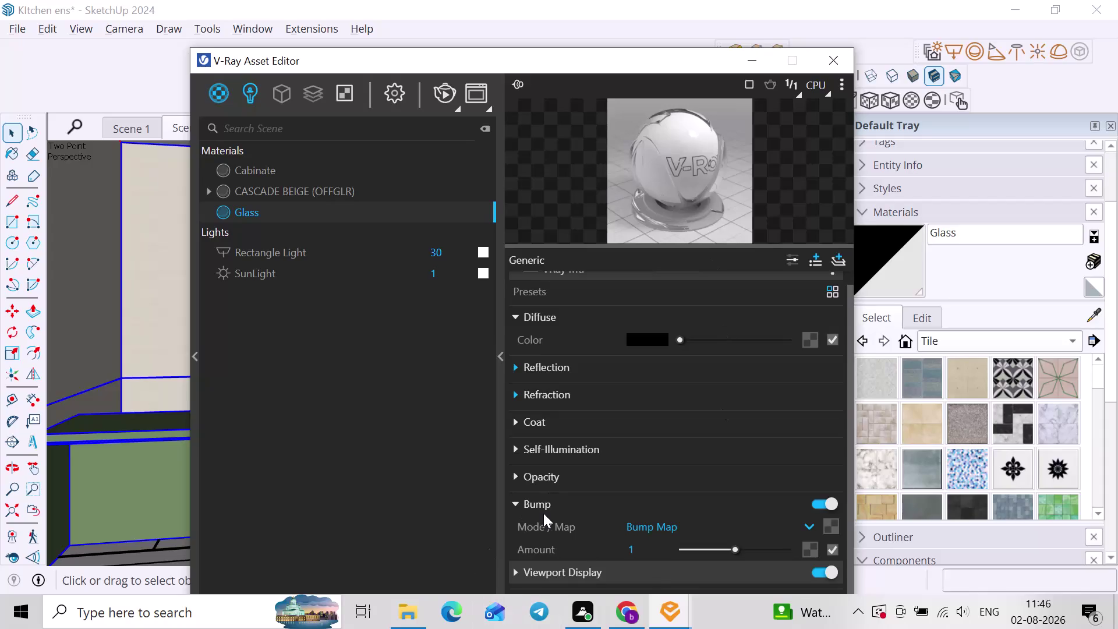
Set the Glass refraction fog colour to dark mauve grey (110,95,95) and close the editor.
scroll(down, 3)
click(545, 400)
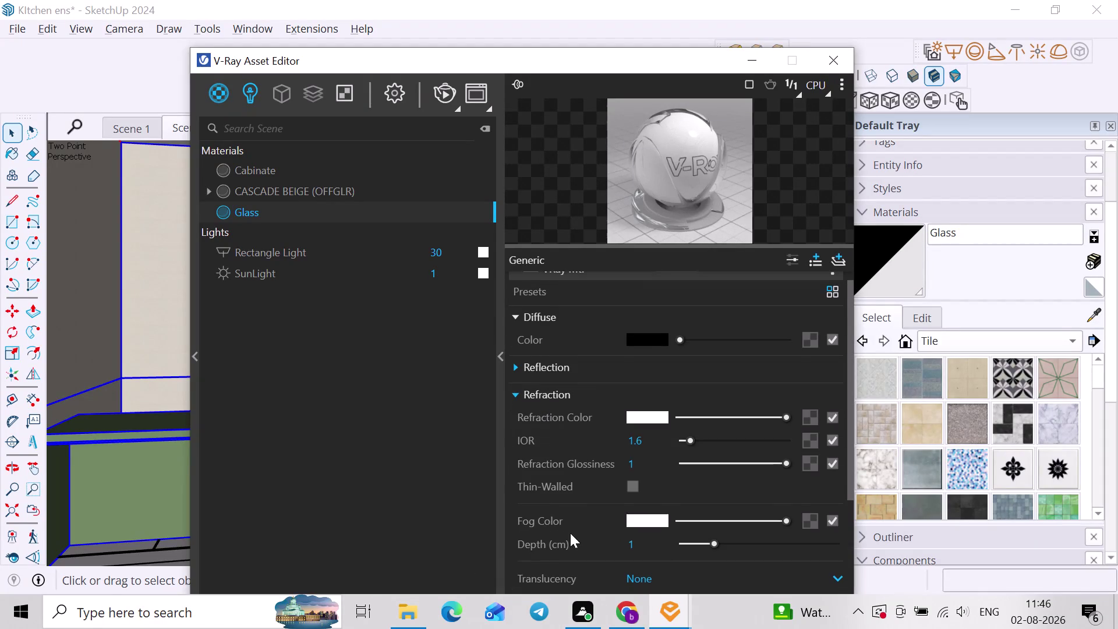
scroll(down, 3)
click(650, 434)
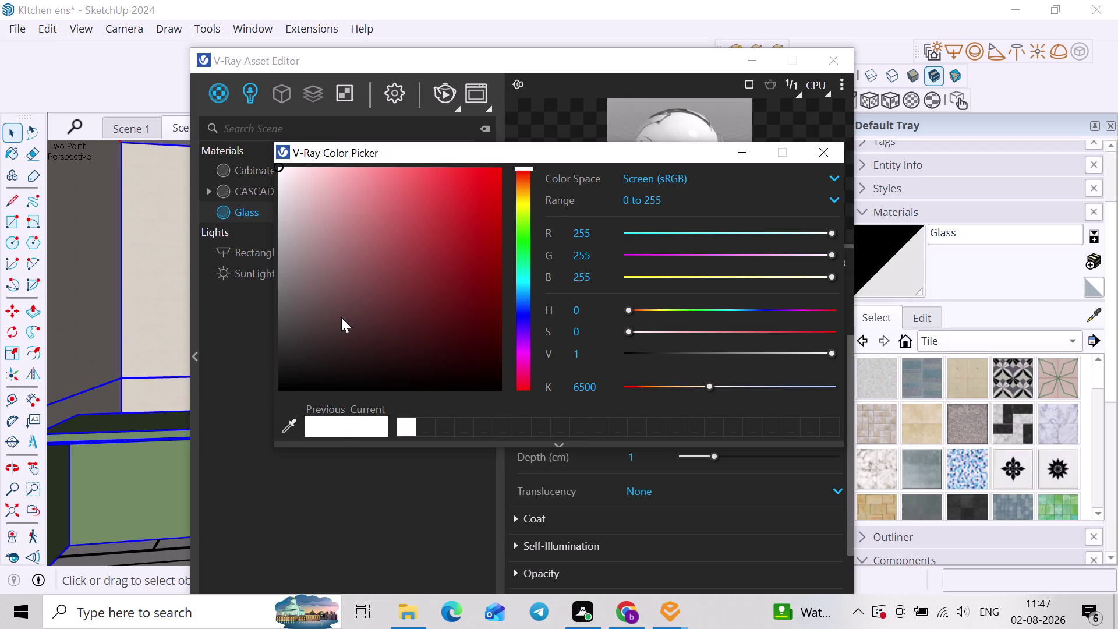
click(313, 260)
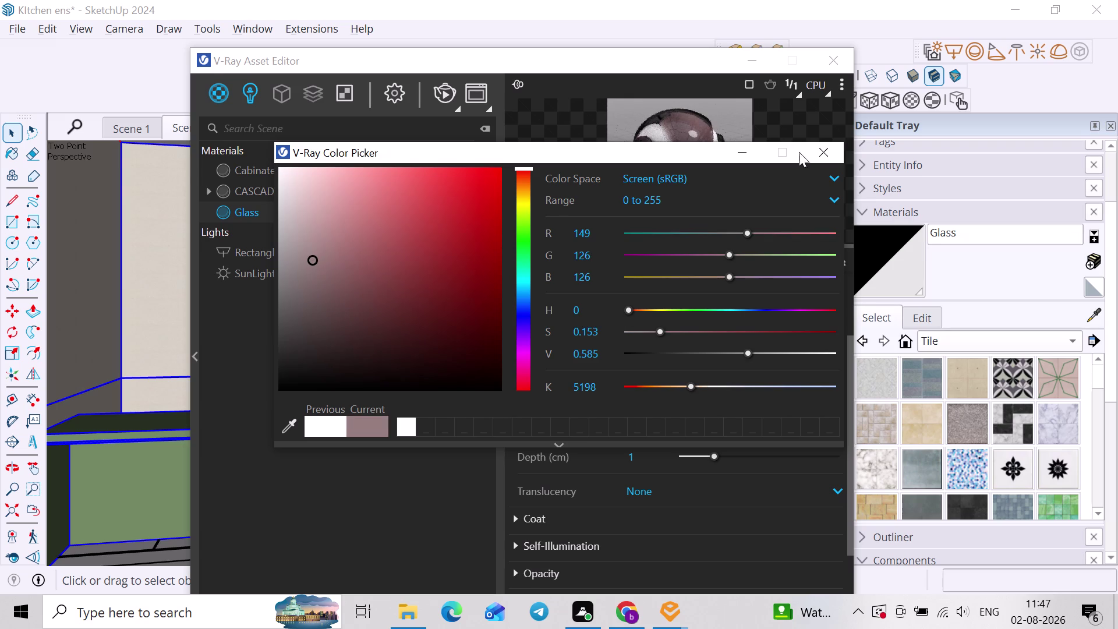
drag(311, 260, 309, 294)
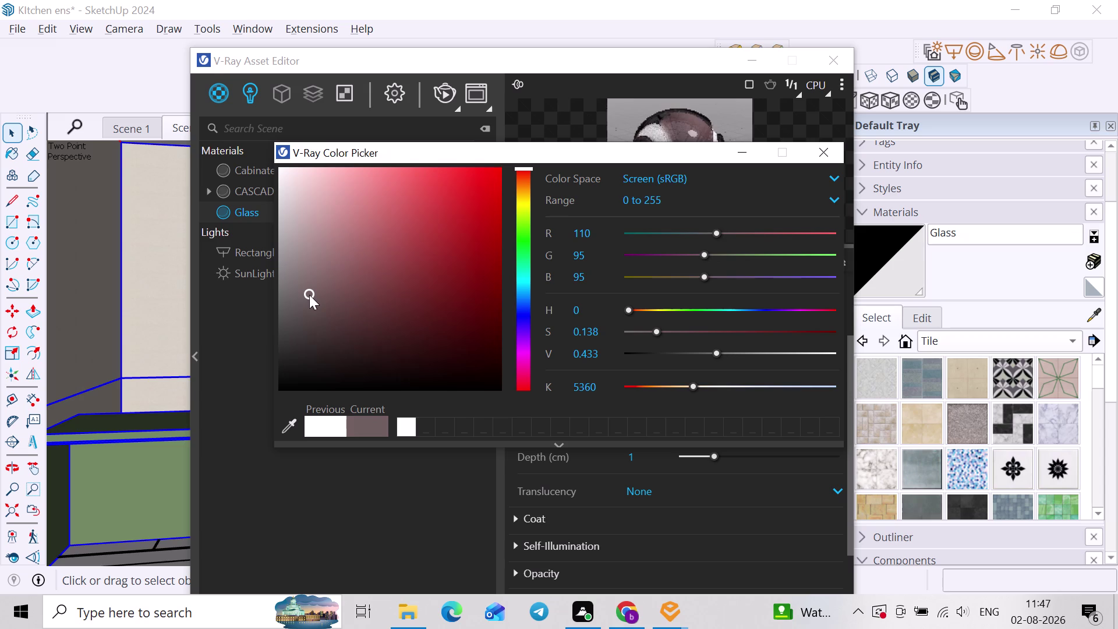
click(836, 158)
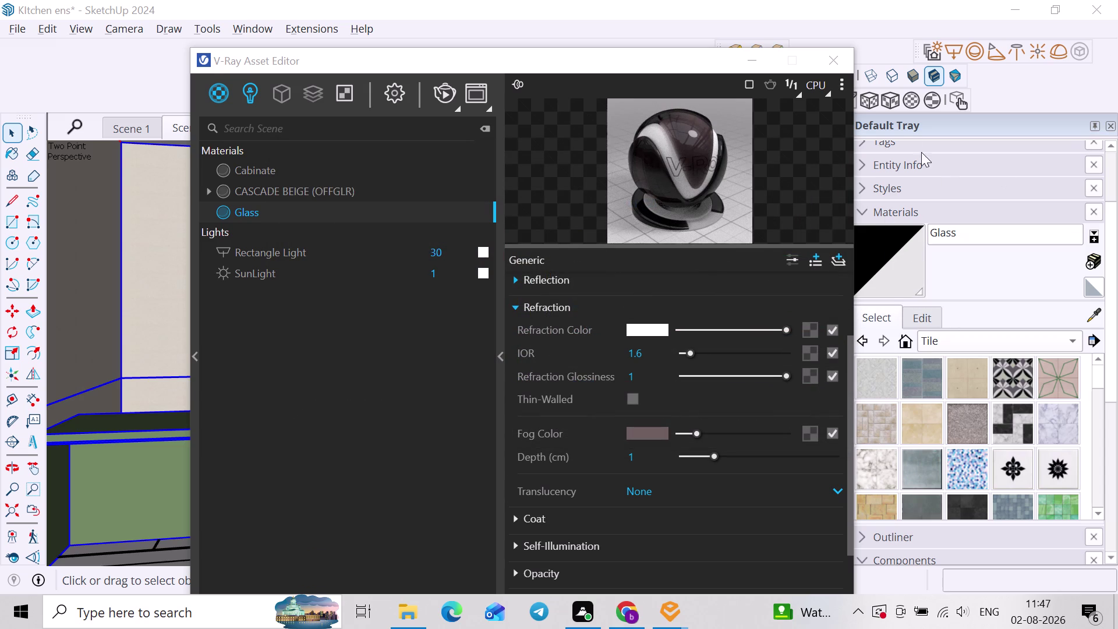
click(834, 49)
Orbit the kitchen model through frontal and angled views.
scroll(down, 3)
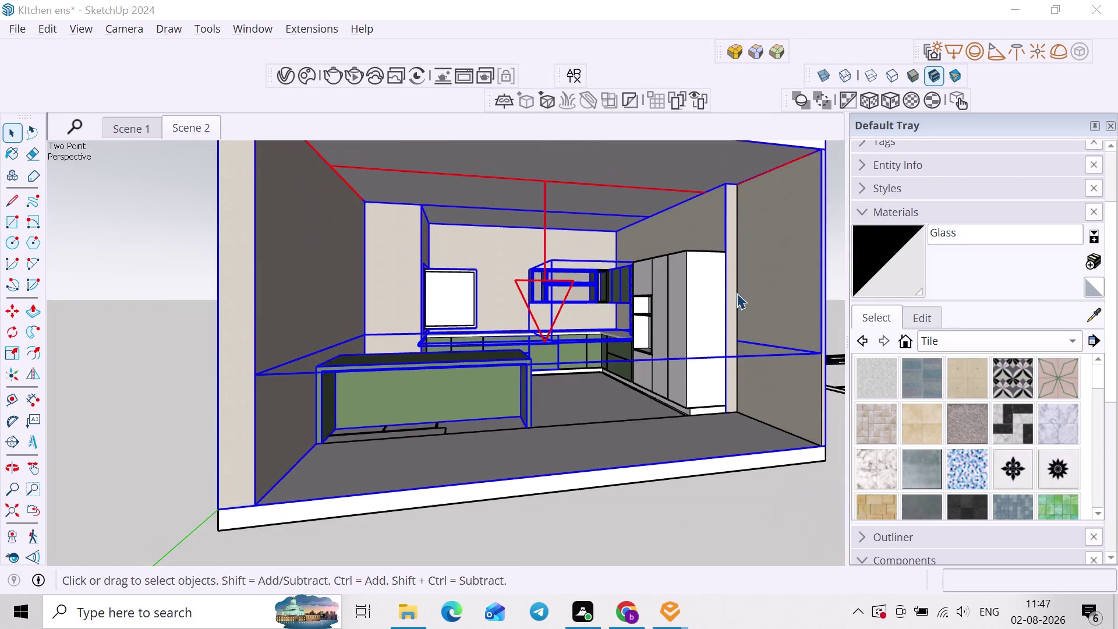
middle_drag(727, 296, 565, 350)
scroll(down, 3)
click(708, 342)
middle_drag(697, 370, 727, 326)
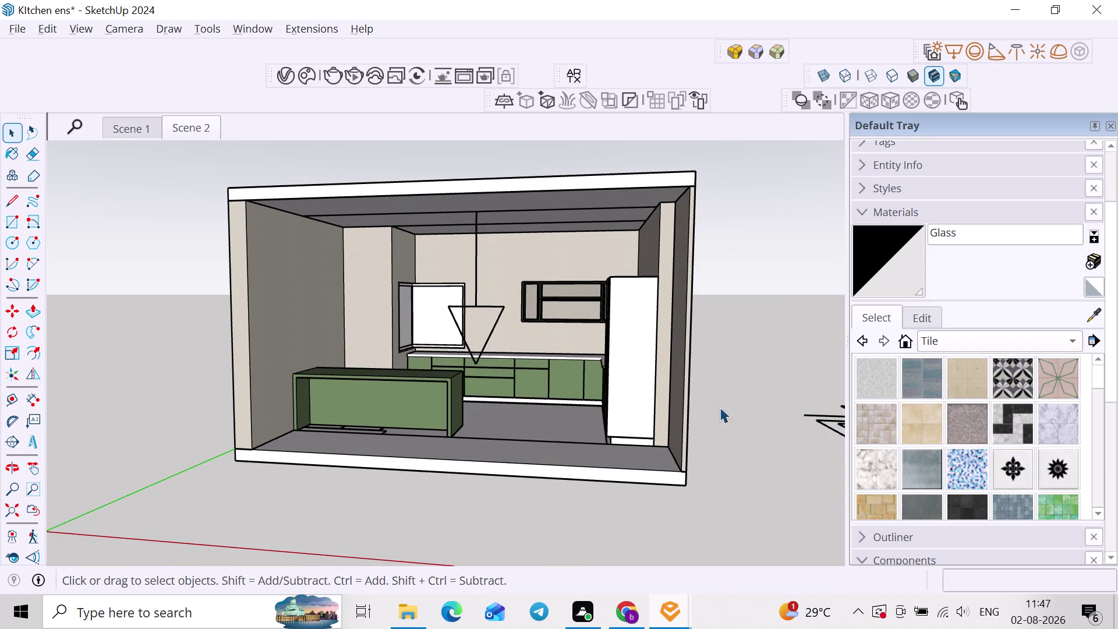
scroll(up, 3)
middle_drag(576, 391, 628, 386)
middle_drag(537, 368, 540, 365)
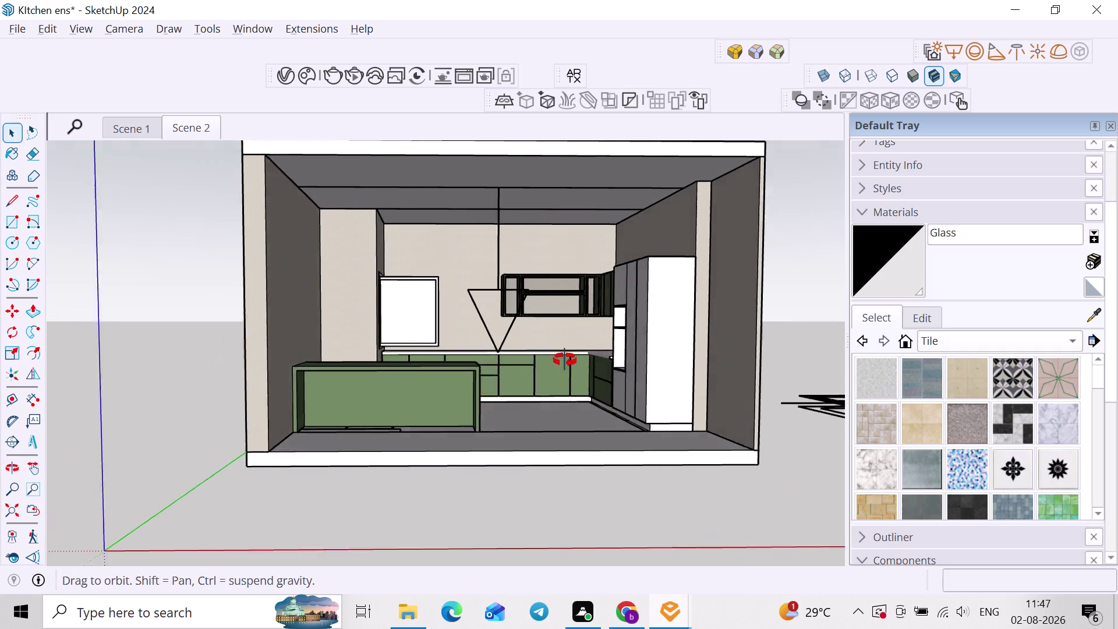
middle_drag(540, 365, 603, 354)
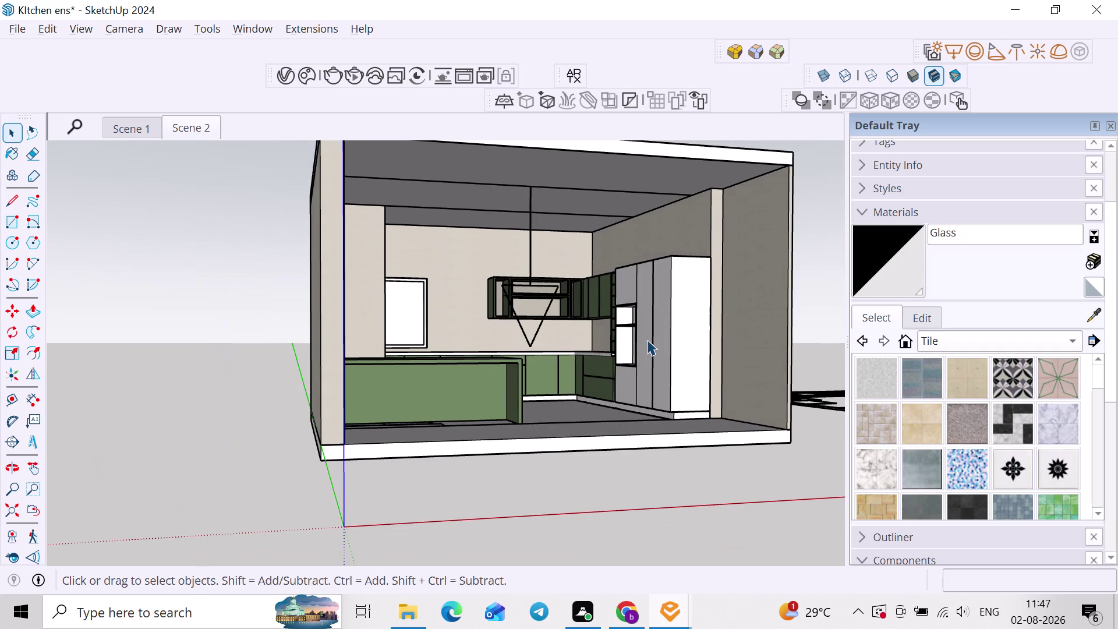
middle_drag(647, 340, 595, 377)
Move closer to the cabinets and reopen the V-Ray Asset Editor's Create Material list.
click(223, 135)
click(189, 125)
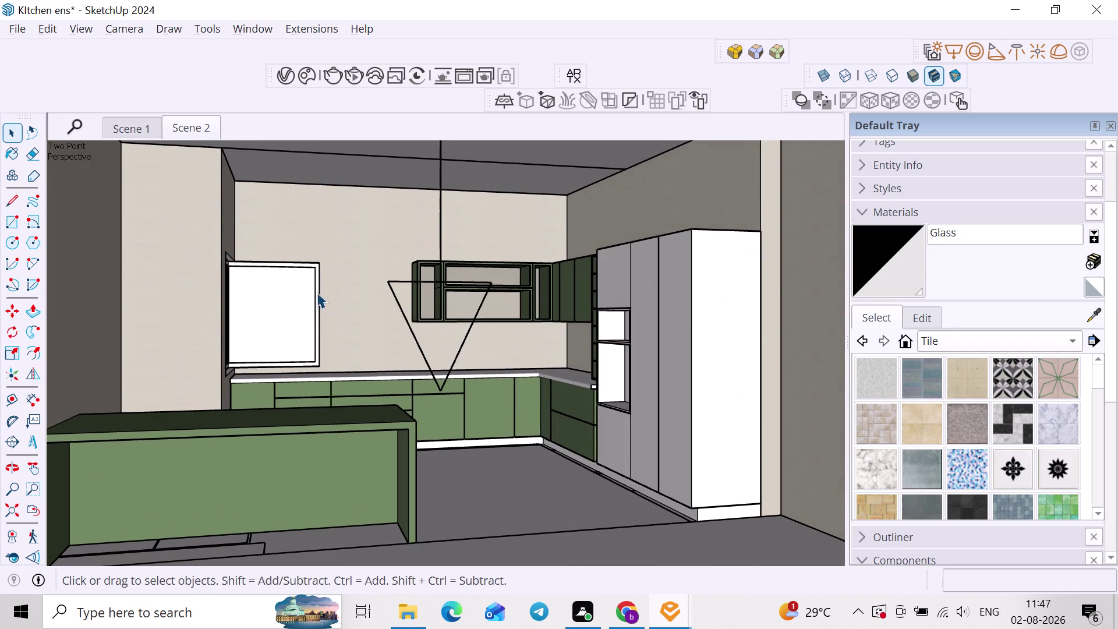
middle_drag(334, 285, 250, 306)
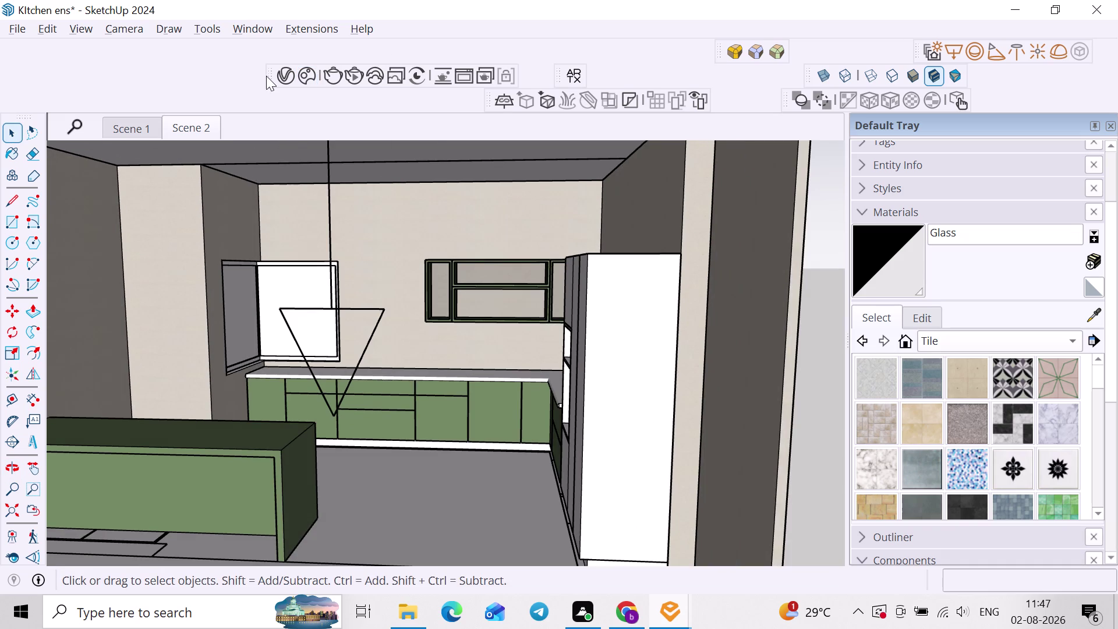
click(266, 76)
click(278, 74)
right_click(216, 88)
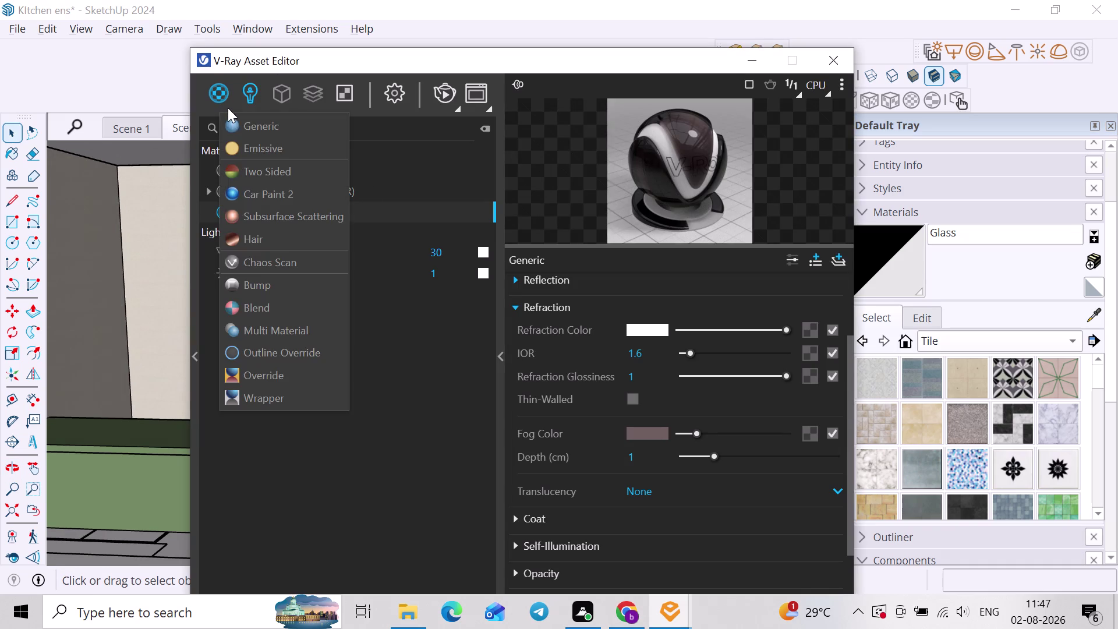
Create a new Generic V-Ray material named 'metal'.
click(228, 127)
triple_click(283, 218)
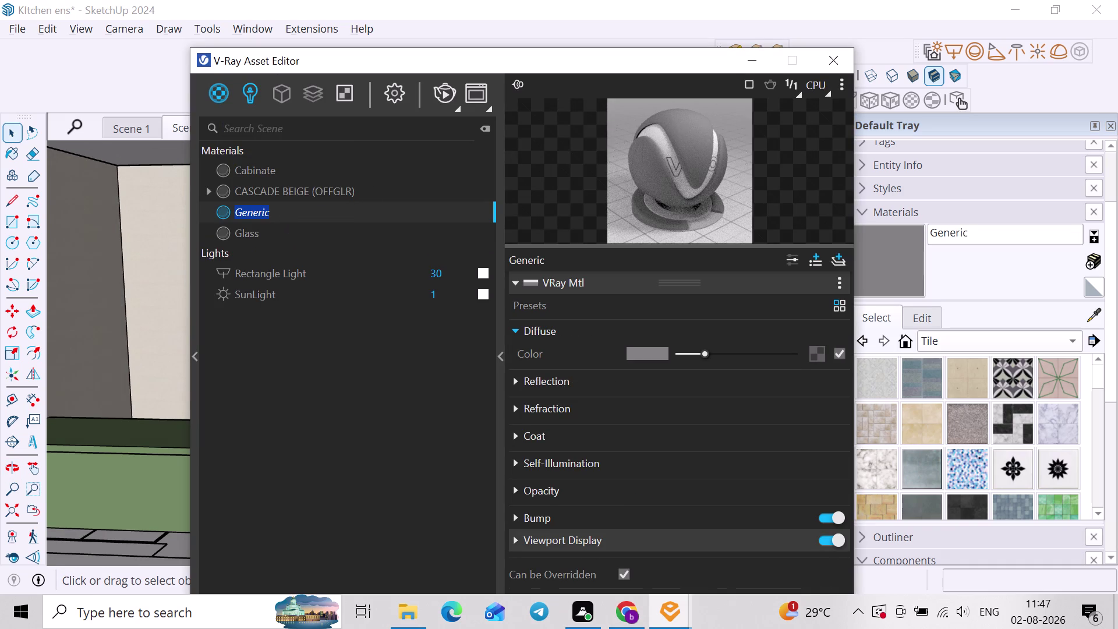
key(m)
text(eta)
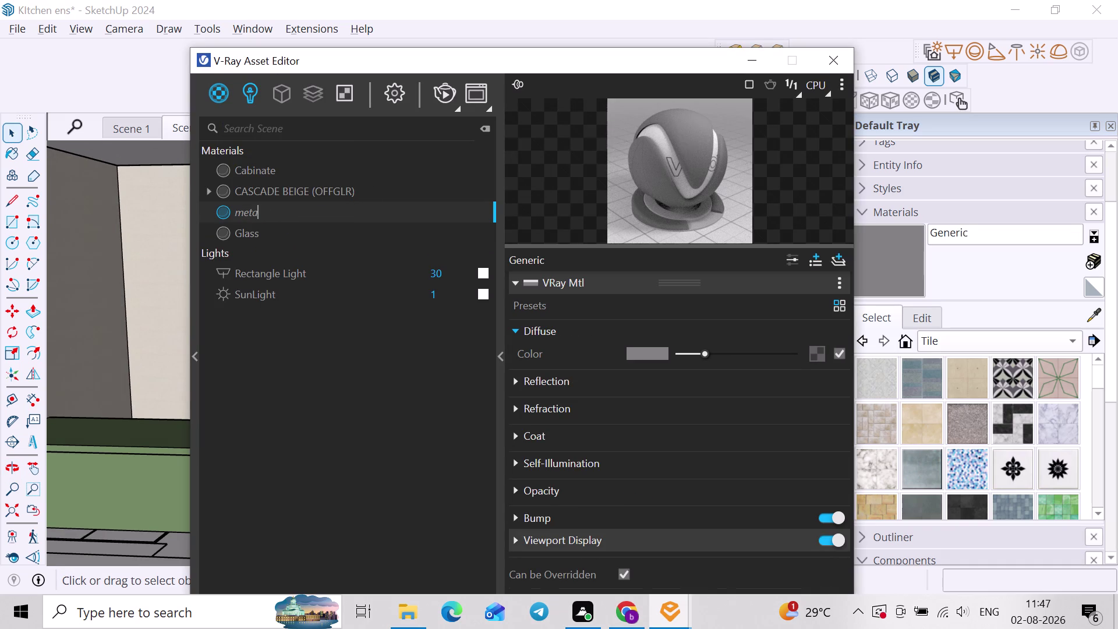
text(l)
key(Return)
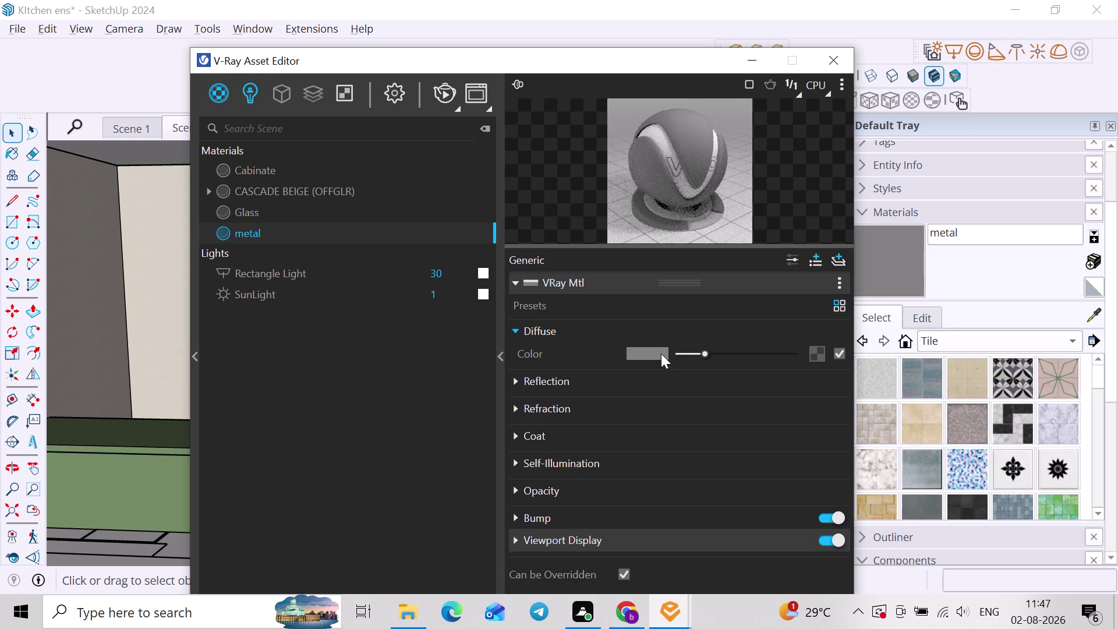
Give metal a darker diffuse colour, metalness 1 and reflection glossiness 0.8.
click(688, 354)
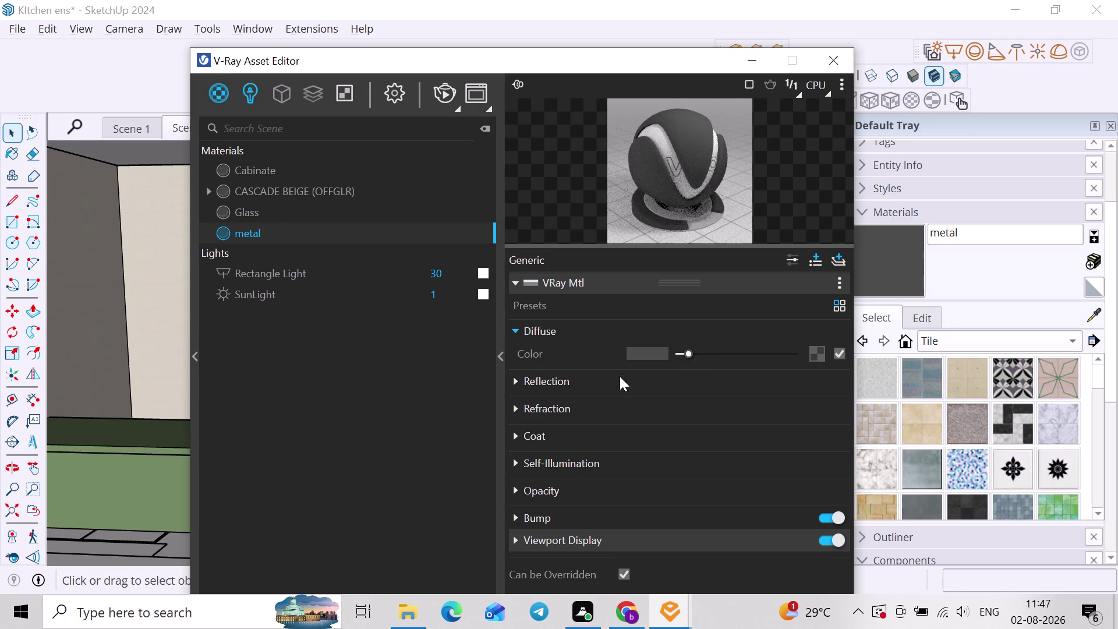
click(620, 377)
drag(738, 405, 799, 404)
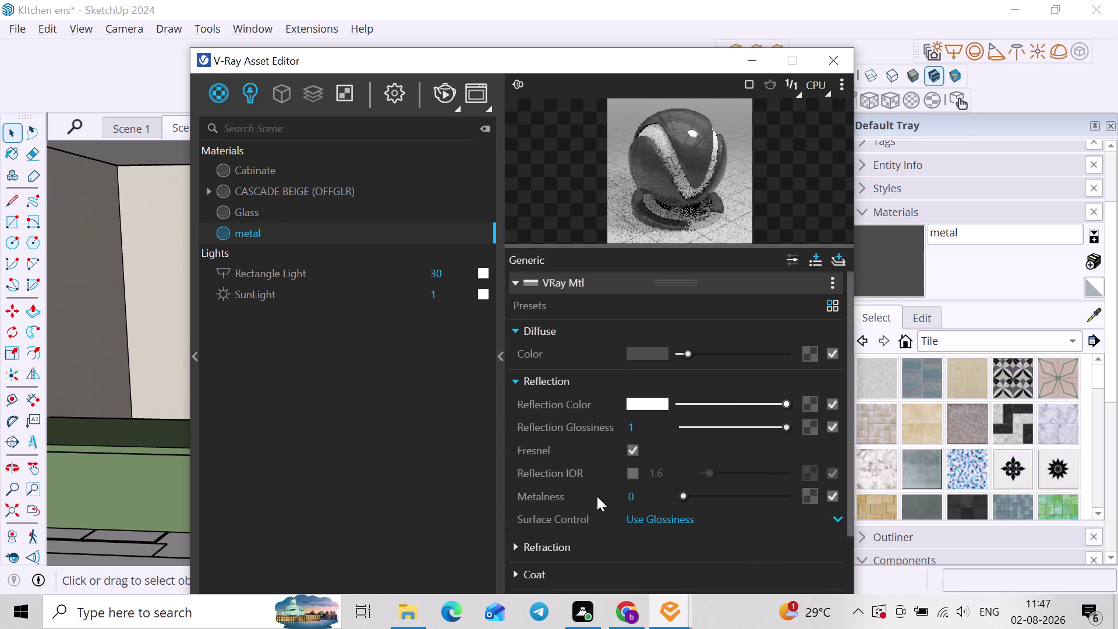
drag(629, 497, 622, 500)
drag(636, 491, 617, 502)
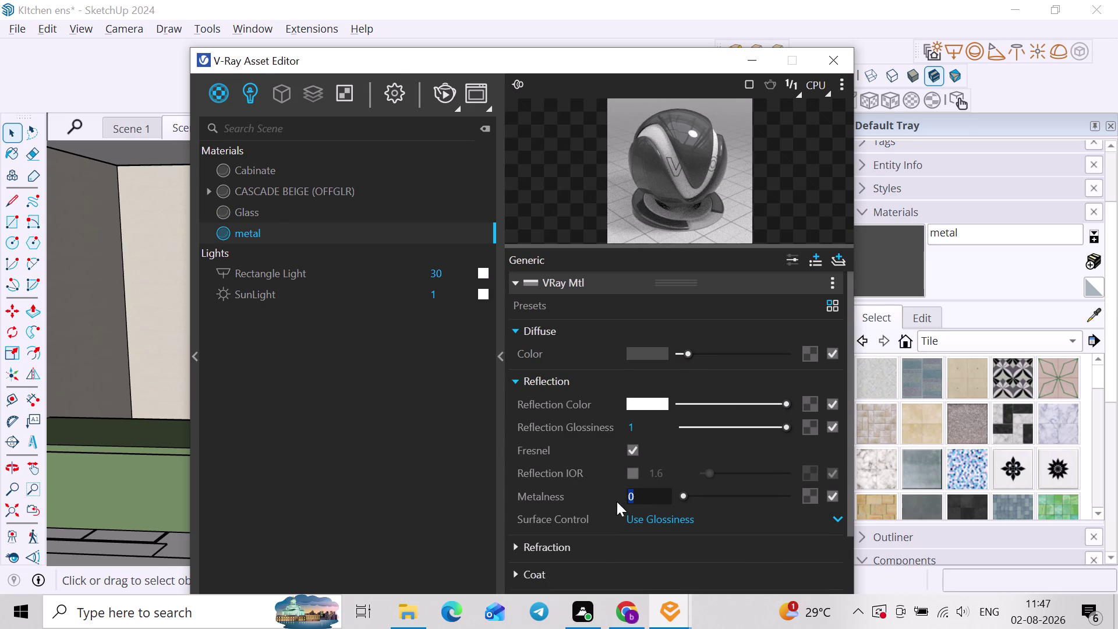
key(1)
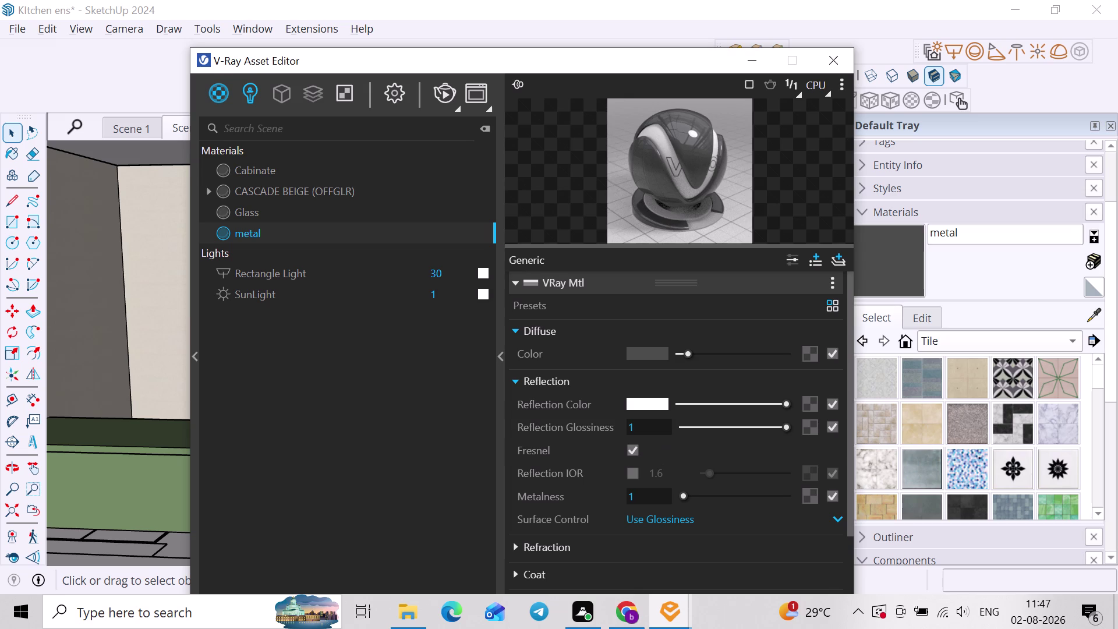
double_click(657, 436)
text(.)
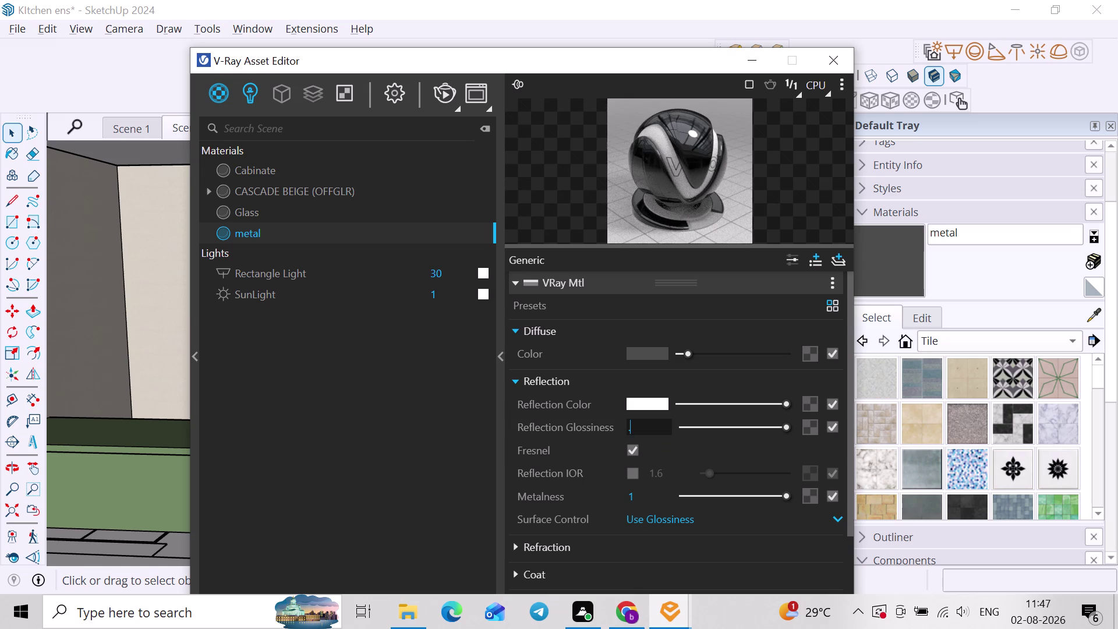
text(8)
key(Return)
Orbit the model view toward the wall cabinets.
scroll(down, 3)
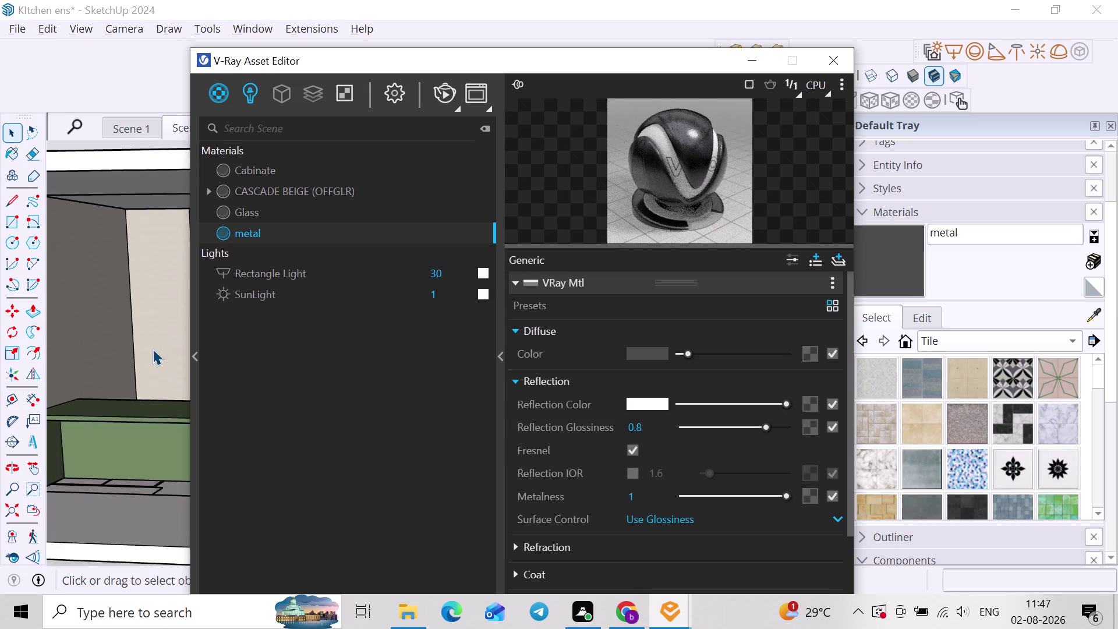
scroll(down, 3)
middle_drag(116, 381, 200, 395)
middle_drag(56, 390, 228, 406)
scroll(down, 3)
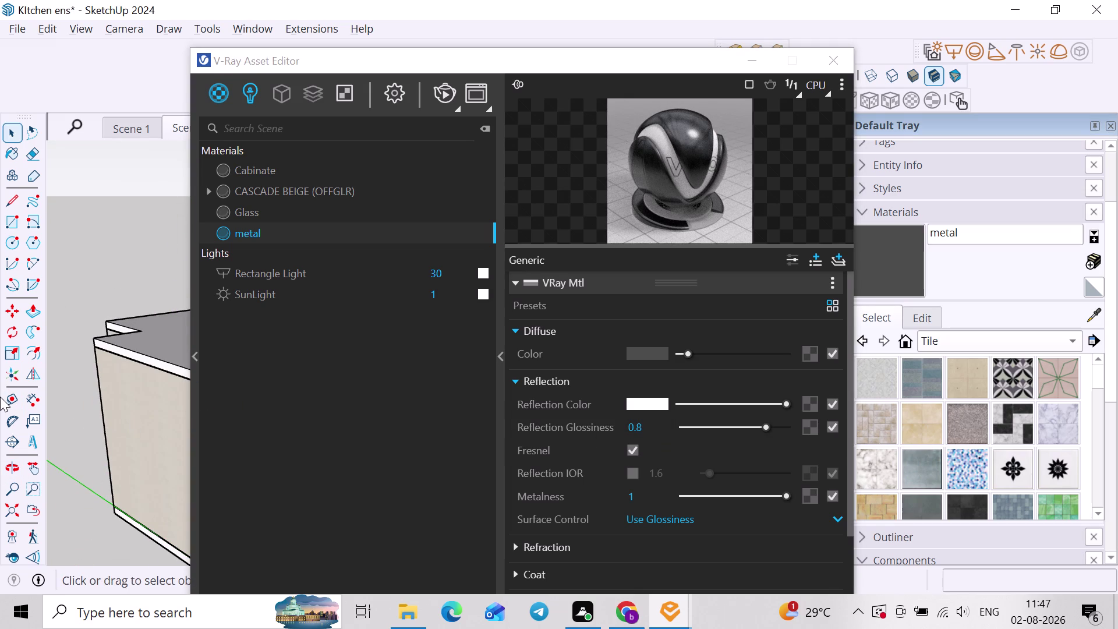
middle_drag(0, 397, 127, 387)
scroll(down, 3)
middle_drag(112, 402, 216, 390)
scroll(up, 3)
middle_drag(122, 412, 177, 353)
scroll(up, 3)
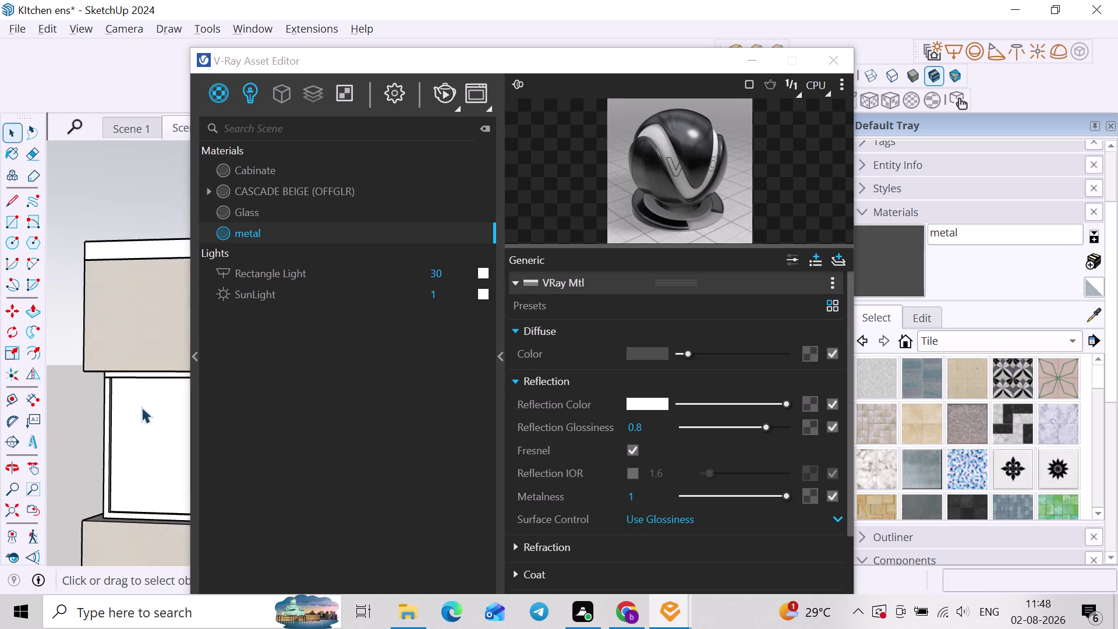
scroll(up, 3)
click(111, 378)
scroll(up, 3)
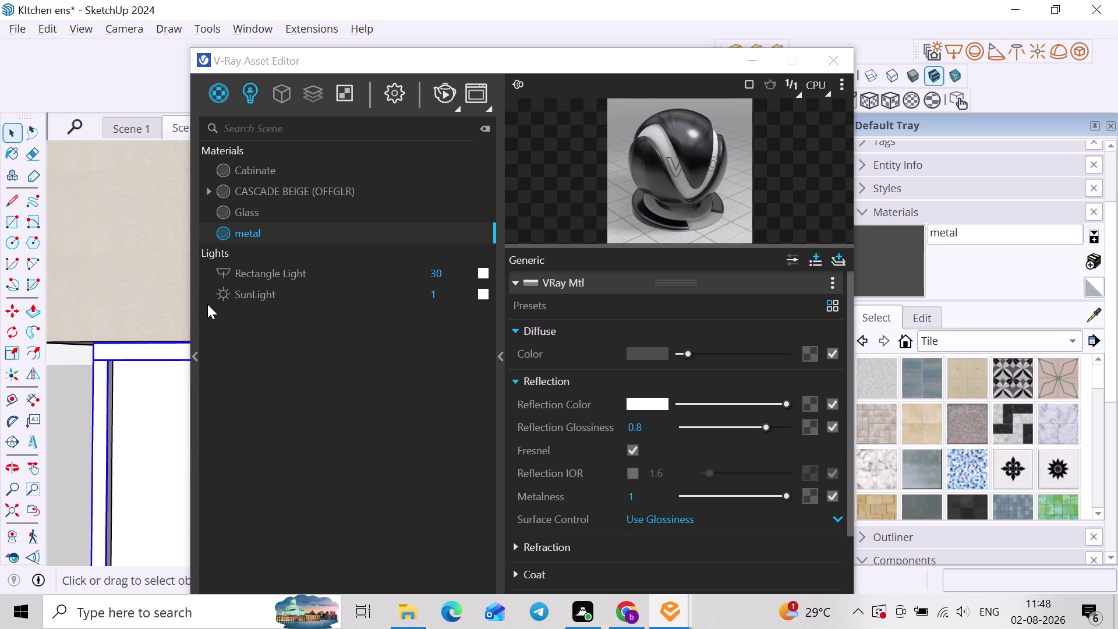
Use the metal material's options menu, then close the material editor.
right_click(246, 231)
drag(229, 252, 249, 231)
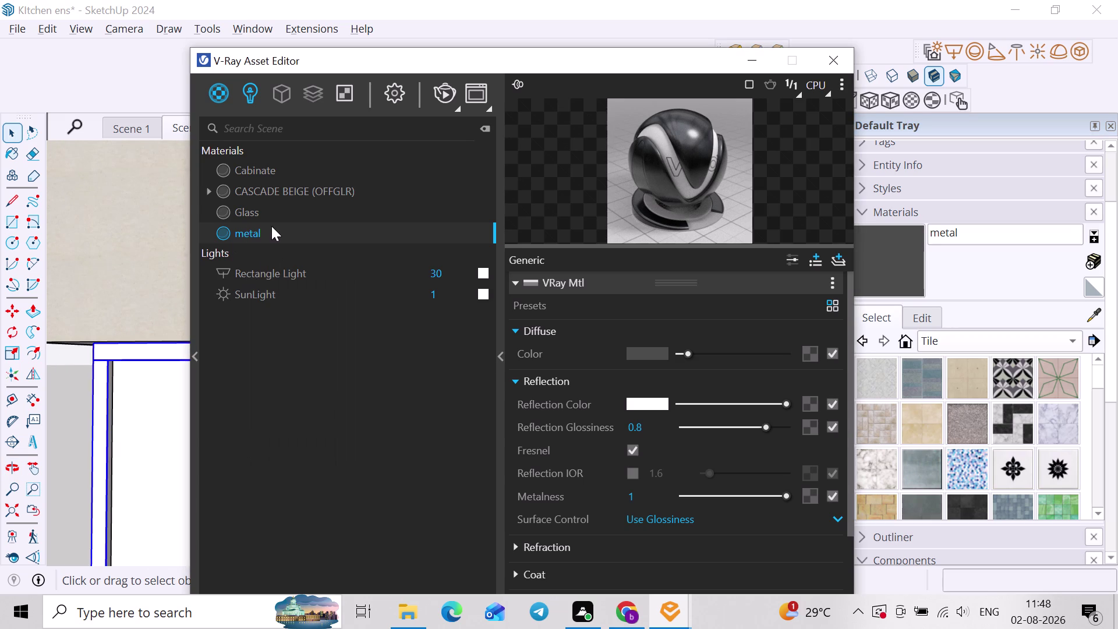
right_click(272, 226)
click(282, 261)
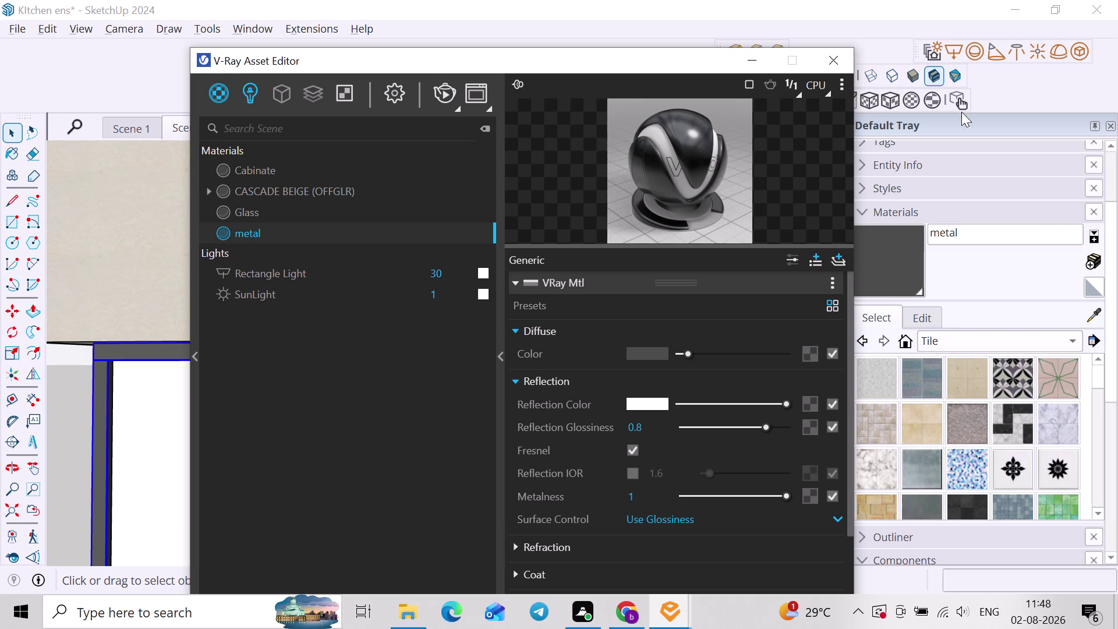
click(832, 58)
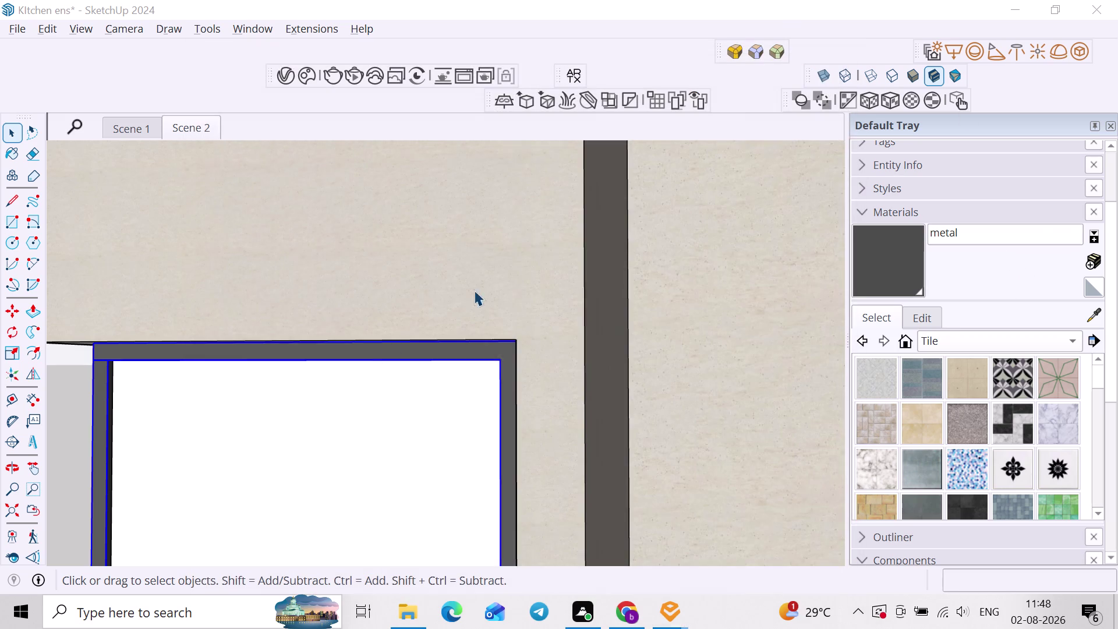
Return to the Scene 2 kitchen view and reopen the V-Ray Asset Editor.
click(516, 275)
scroll(down, 3)
click(277, 336)
scroll(down, 3)
click(205, 323)
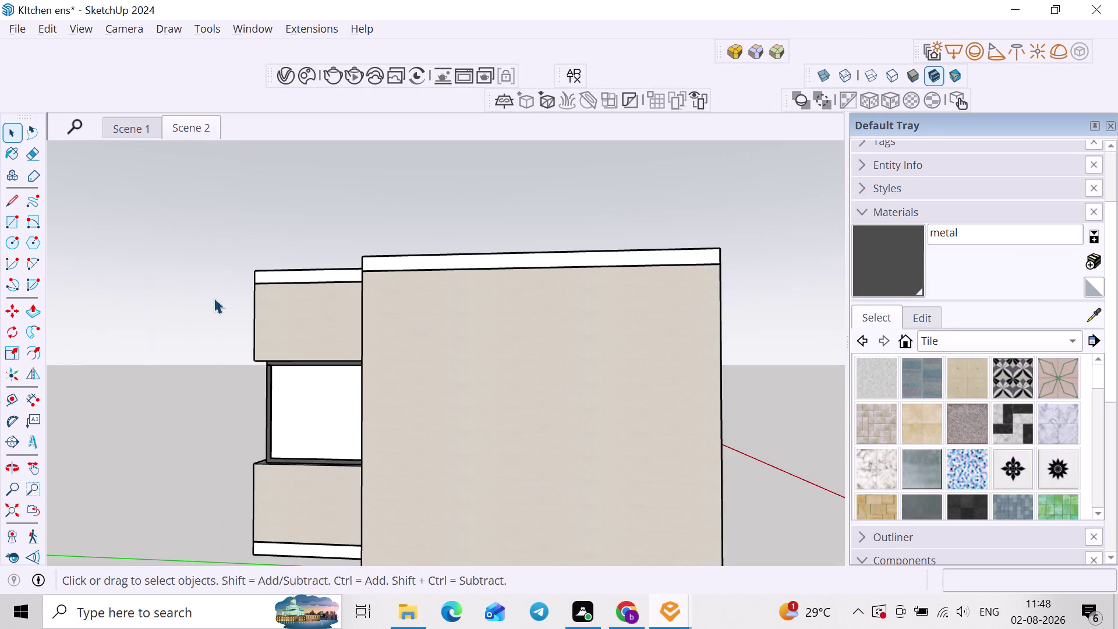
click(182, 123)
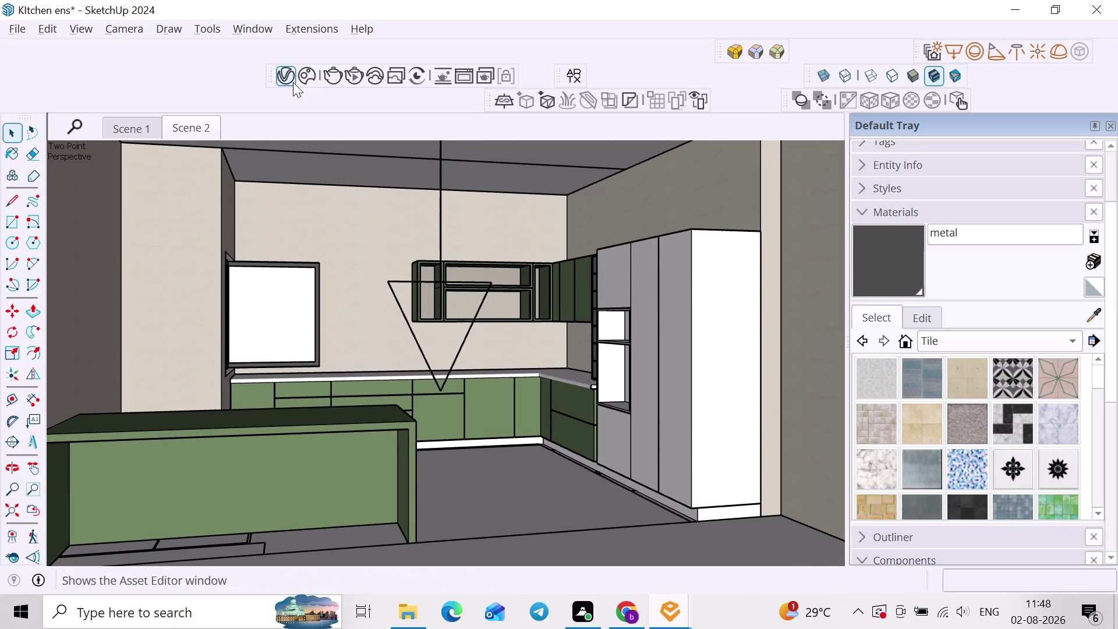
click(293, 82)
Add a new Generic V-Ray material named 'window glass'.
right_click(219, 91)
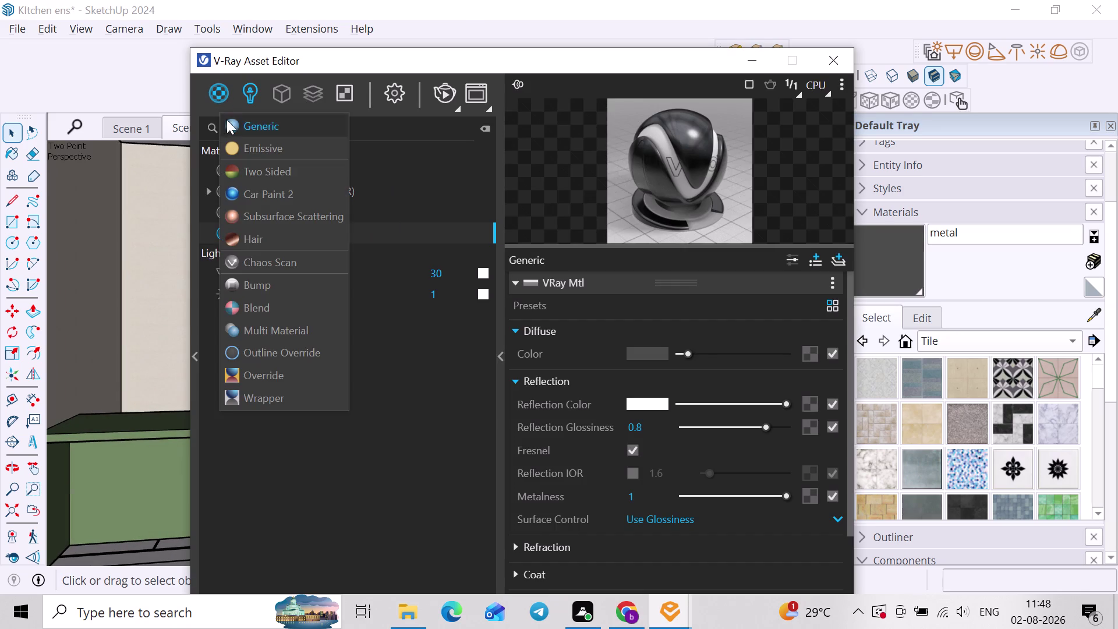
click(227, 119)
triple_click(294, 211)
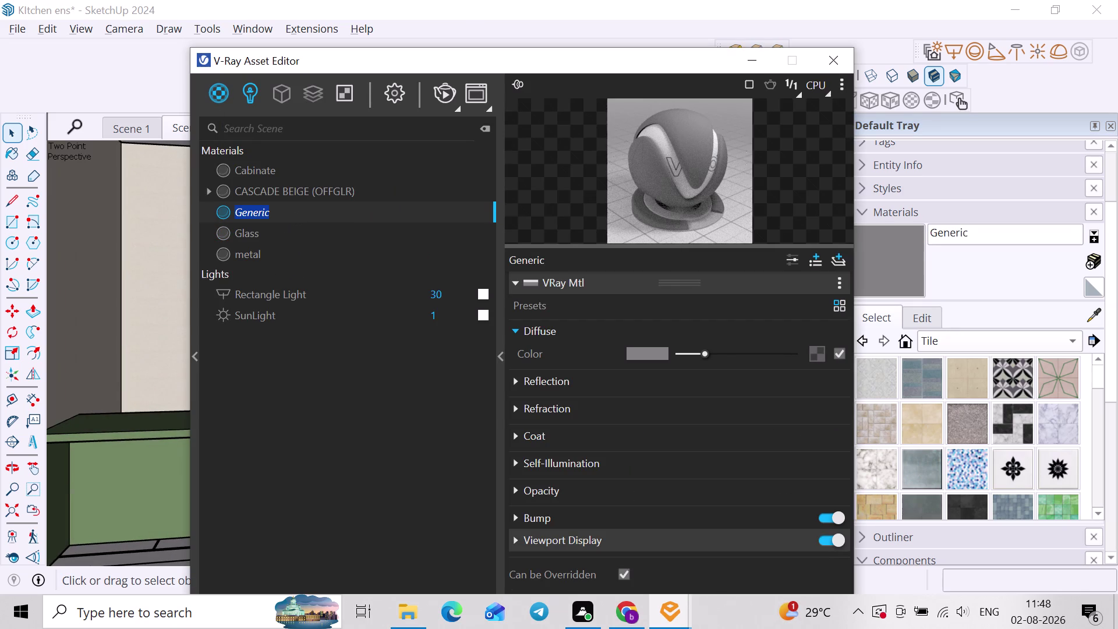
text(win)
text(do)
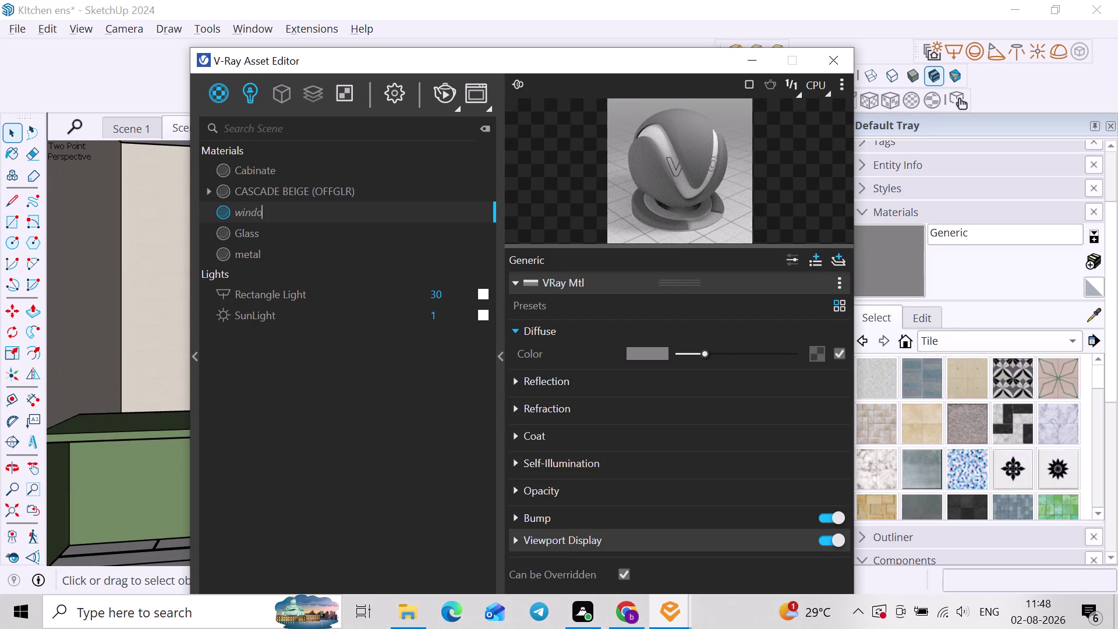
text(w)
key(space)
text(g)
key(l)
key(a)
key(s)
key(s)
key(Return)
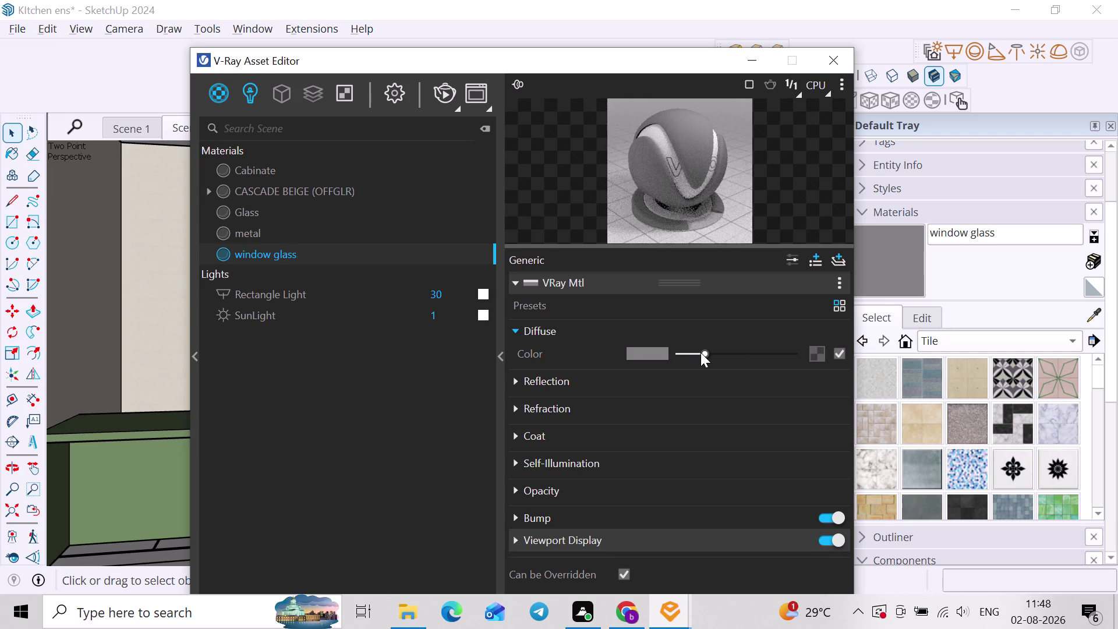
Make window glass's diffuse colour black and its refraction colour fully white.
drag(701, 353, 679, 357)
click(585, 382)
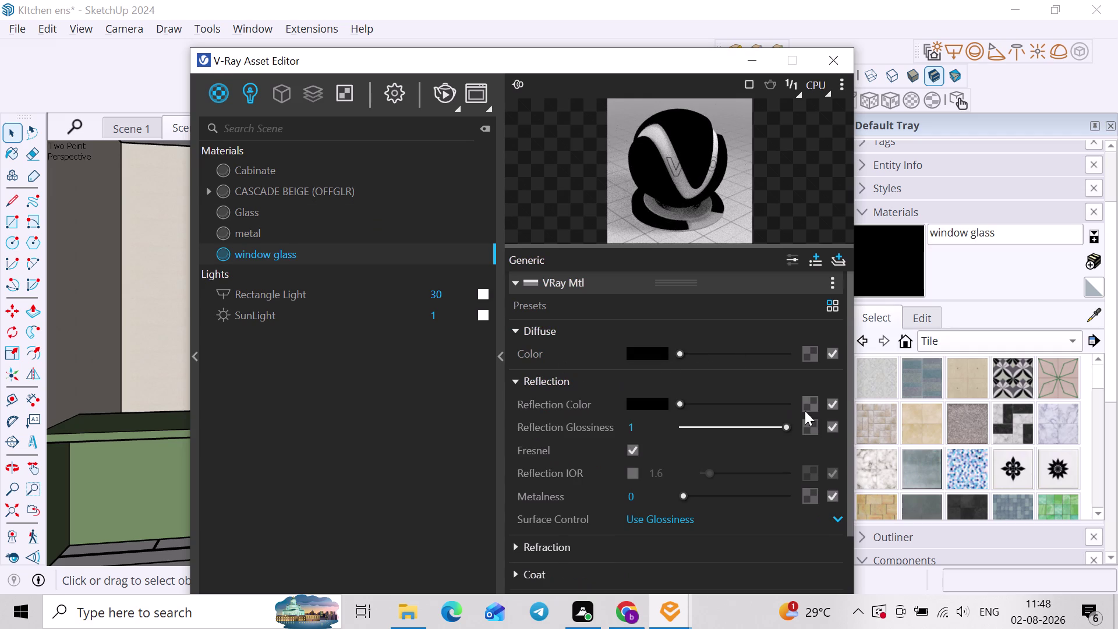
click(755, 405)
click(601, 382)
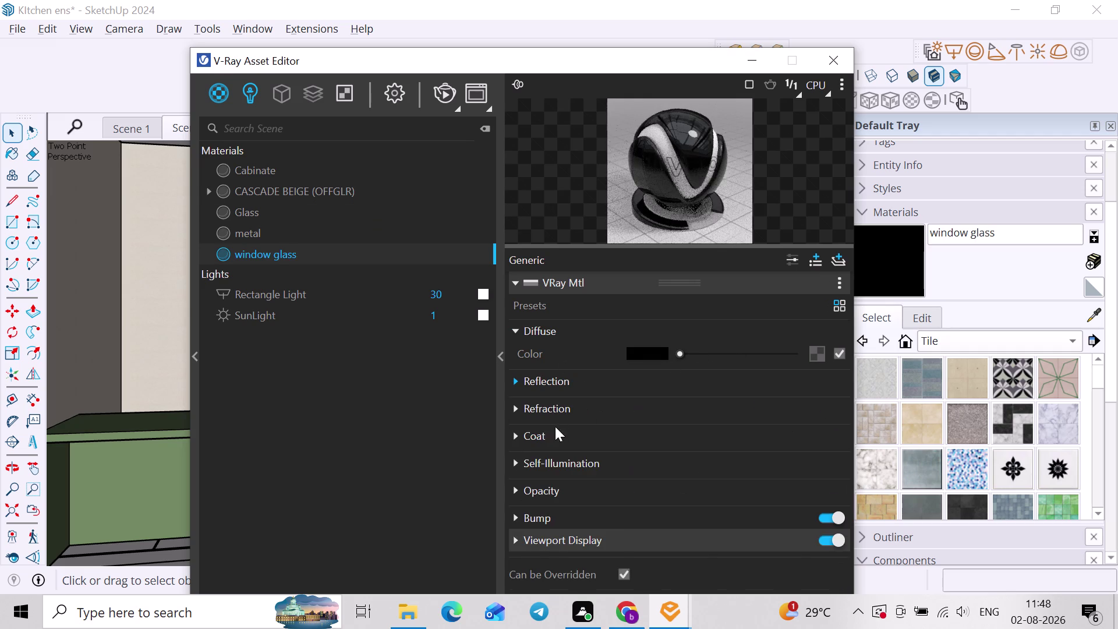
click(562, 417)
drag(673, 431, 839, 446)
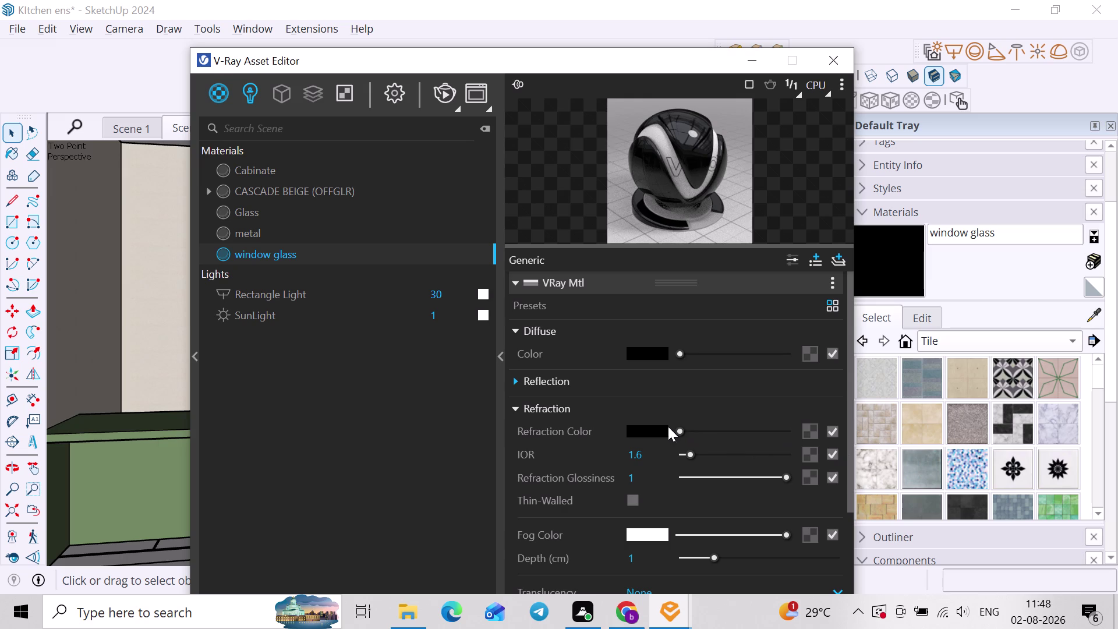
drag(680, 424, 801, 455)
drag(686, 428, 690, 427)
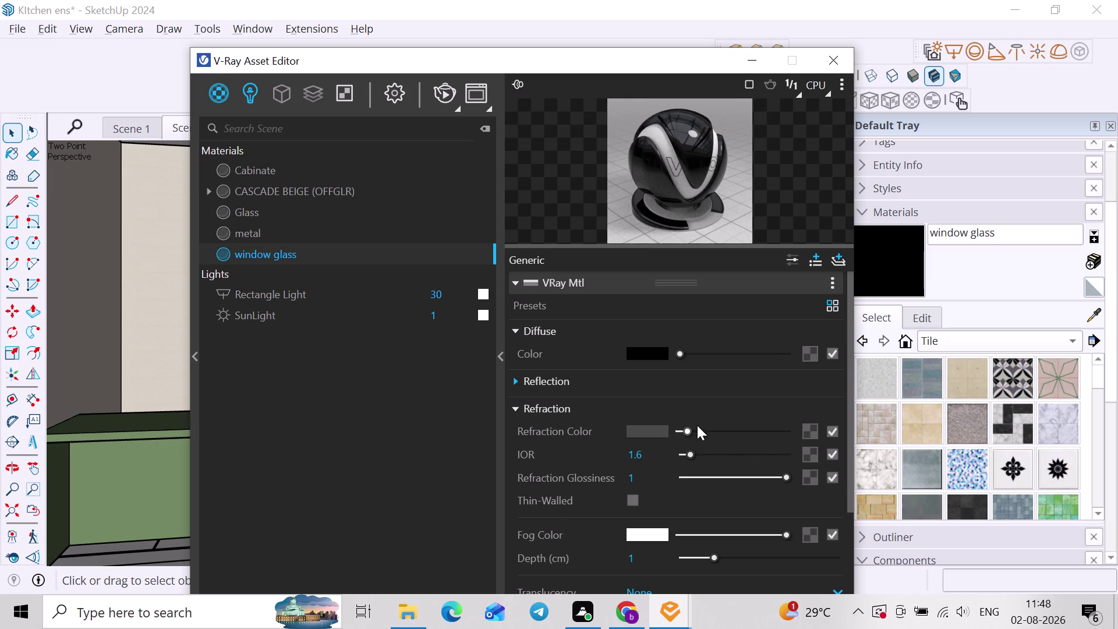
drag(690, 428, 834, 447)
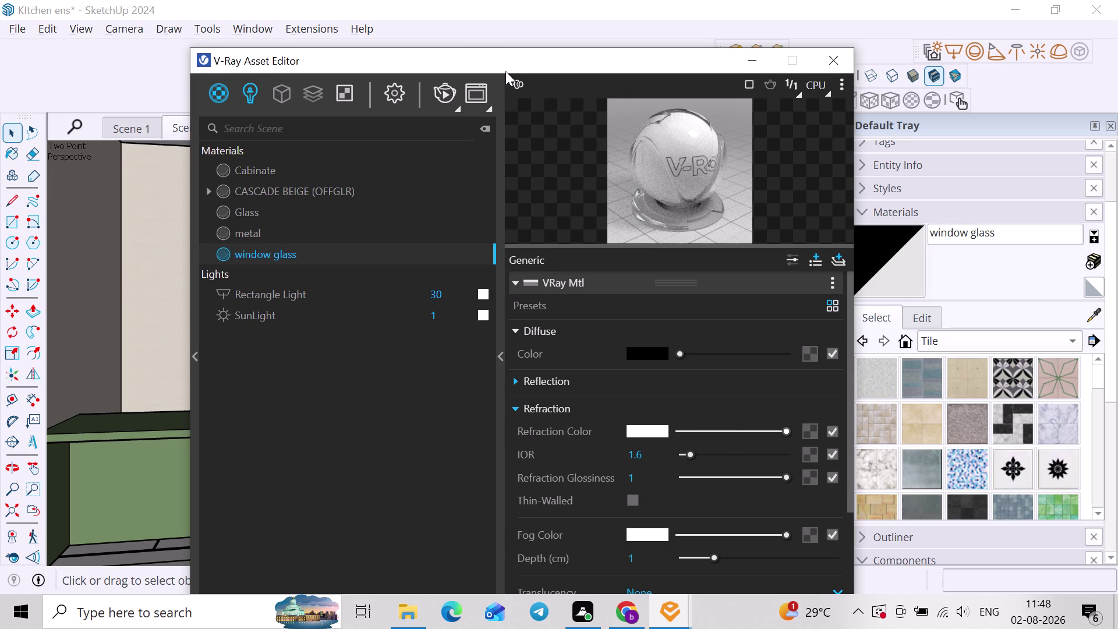
Apply window glass to the kitchen window pane and close the editor.
drag(508, 70, 799, 105)
click(281, 325)
middle_drag(280, 324, 153, 366)
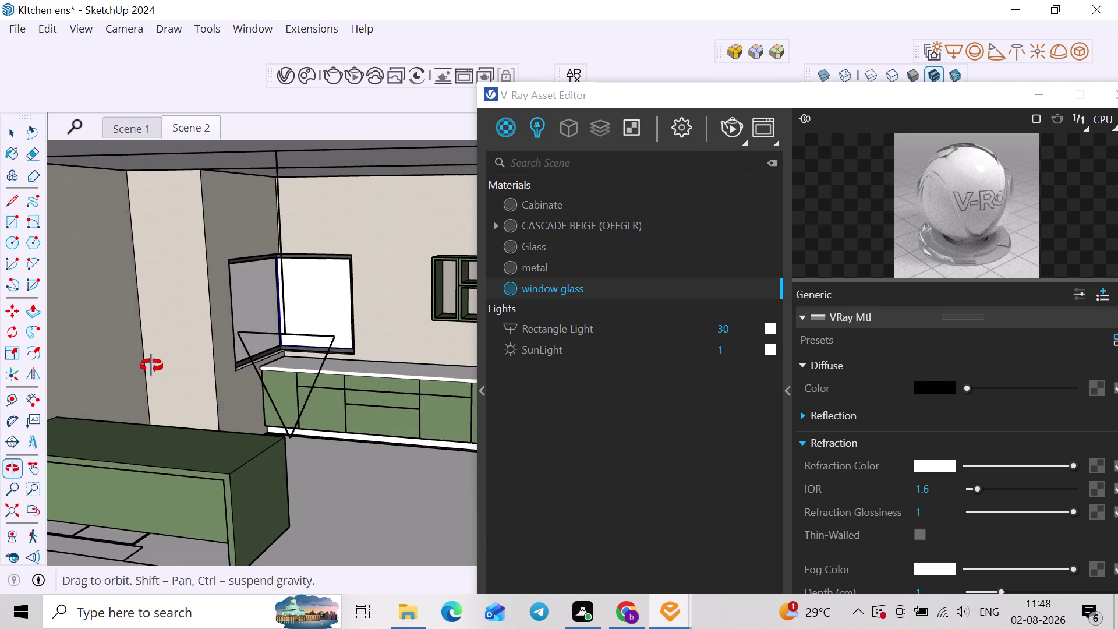
middle_drag(154, 366, 151, 366)
click(264, 307)
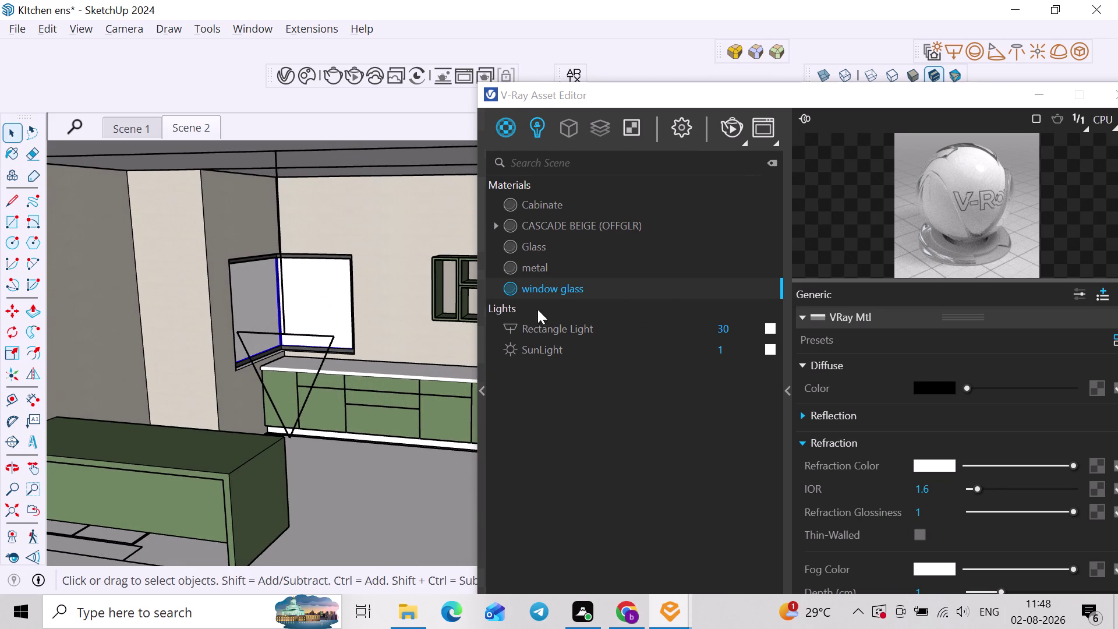
right_click(550, 285)
click(563, 322)
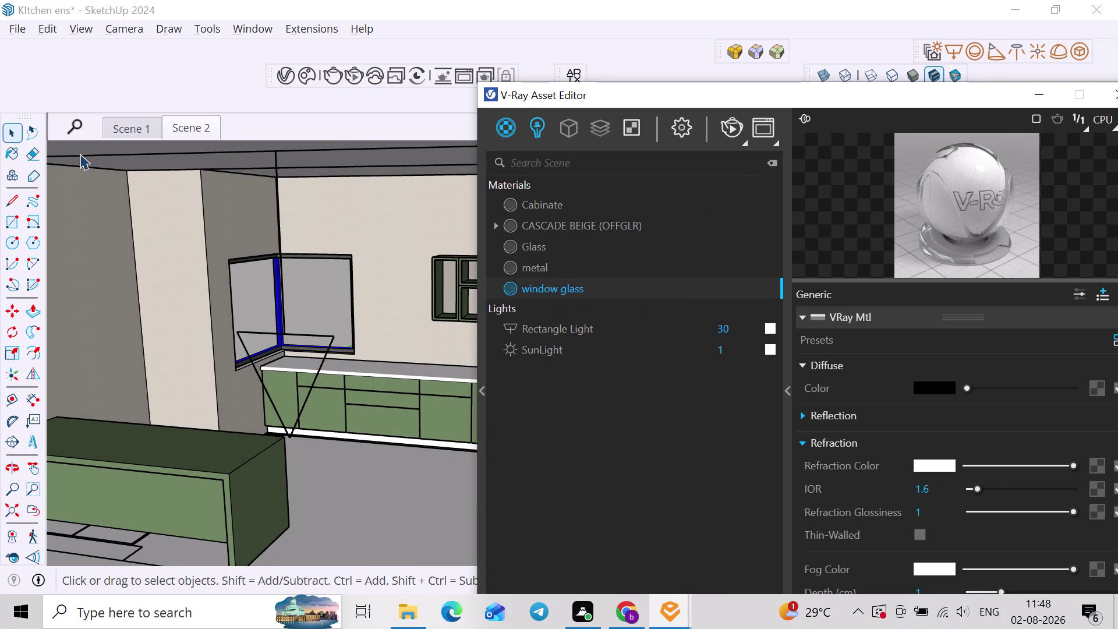
click(184, 137)
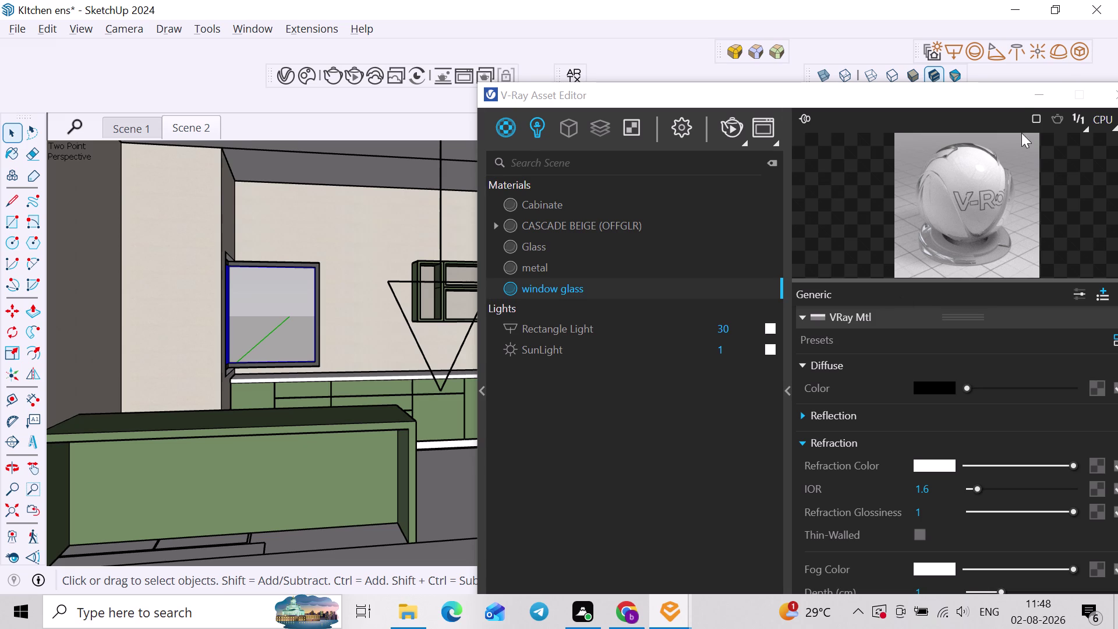
drag(980, 105, 873, 108)
click(1023, 103)
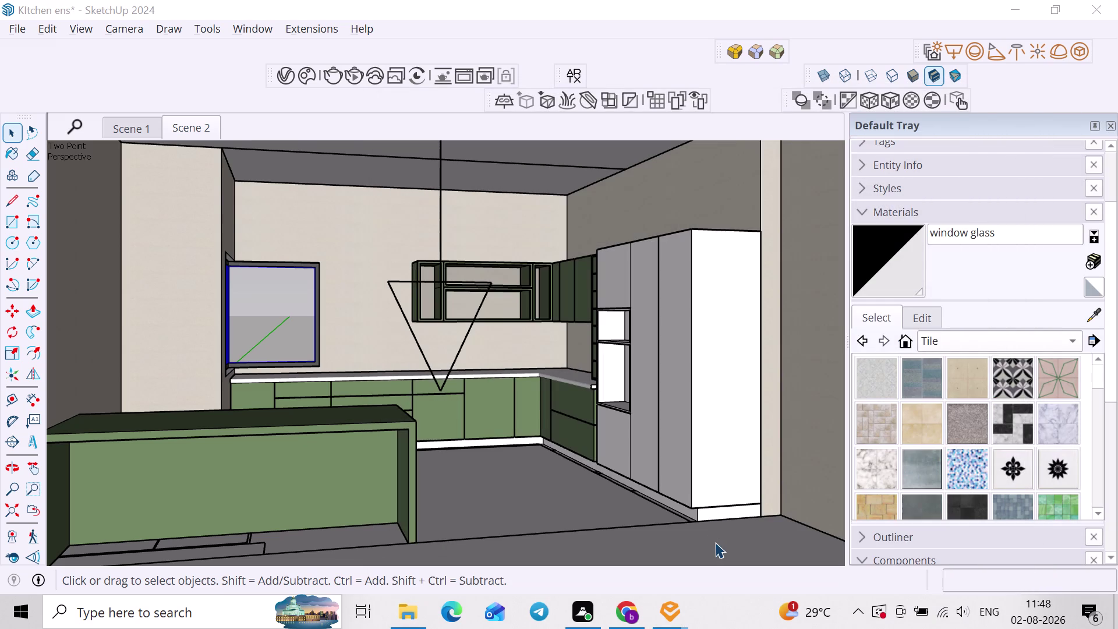
middle_drag(702, 439, 720, 456)
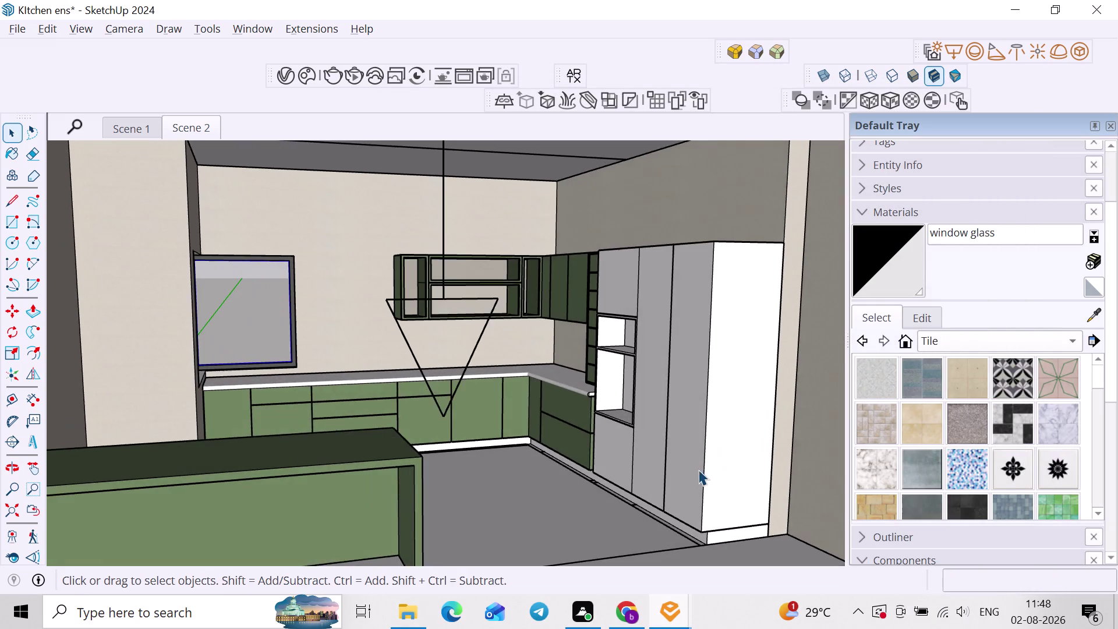
scroll(up, 3)
scroll(up, 3)
middle_drag(653, 475, 696, 479)
middle_drag(701, 468, 576, 479)
middle_drag(576, 486, 583, 494)
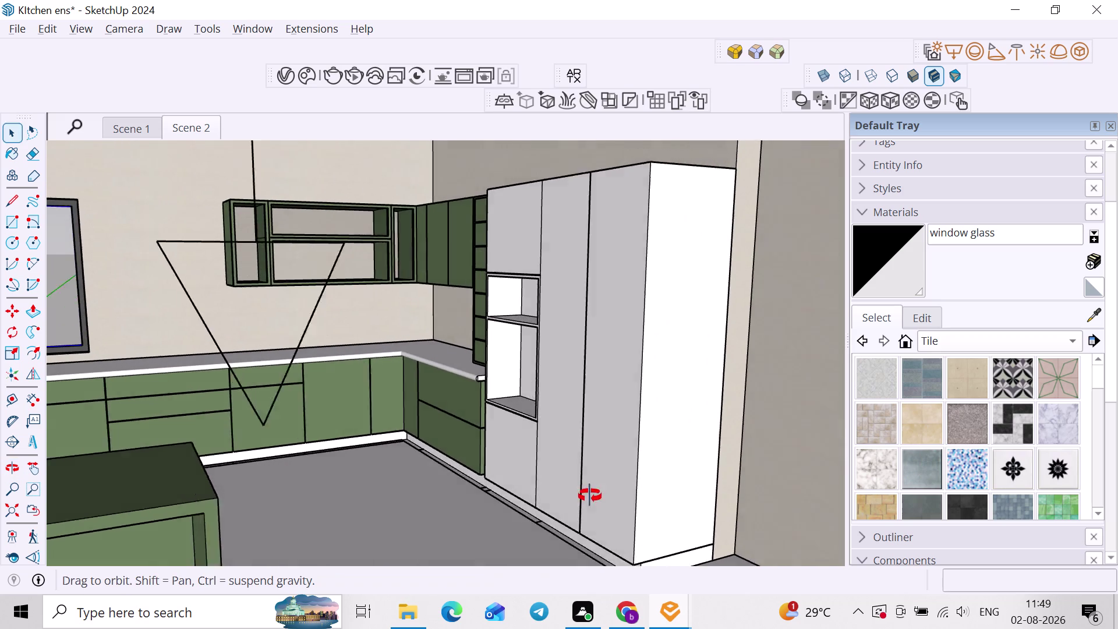
middle_drag(583, 494, 597, 496)
scroll(down, 3)
middle_drag(593, 490, 647, 488)
scroll(up, 3)
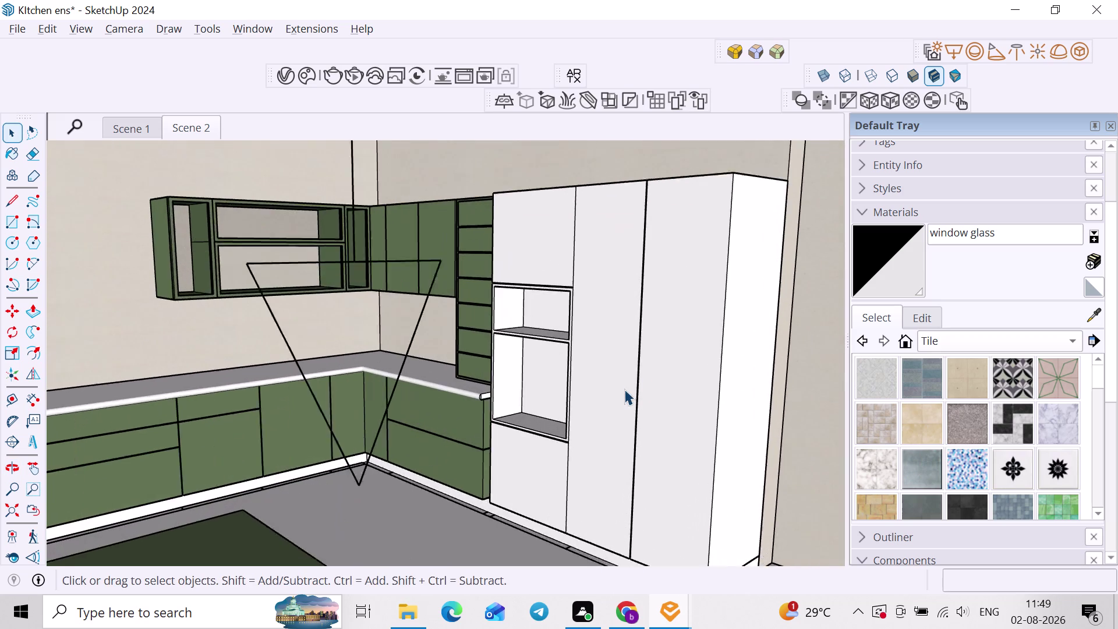
scroll(up, 3)
middle_drag(622, 393, 600, 420)
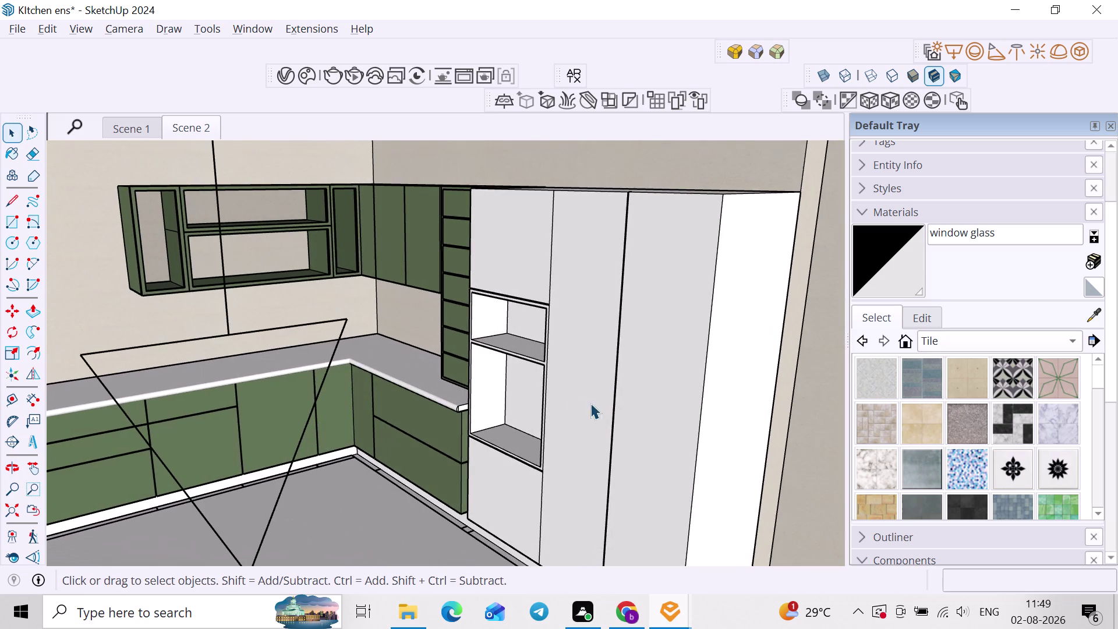
scroll(up, 3)
middle_drag(573, 399, 583, 397)
scroll(up, 3)
scroll(down, 3)
middle_drag(574, 400, 576, 390)
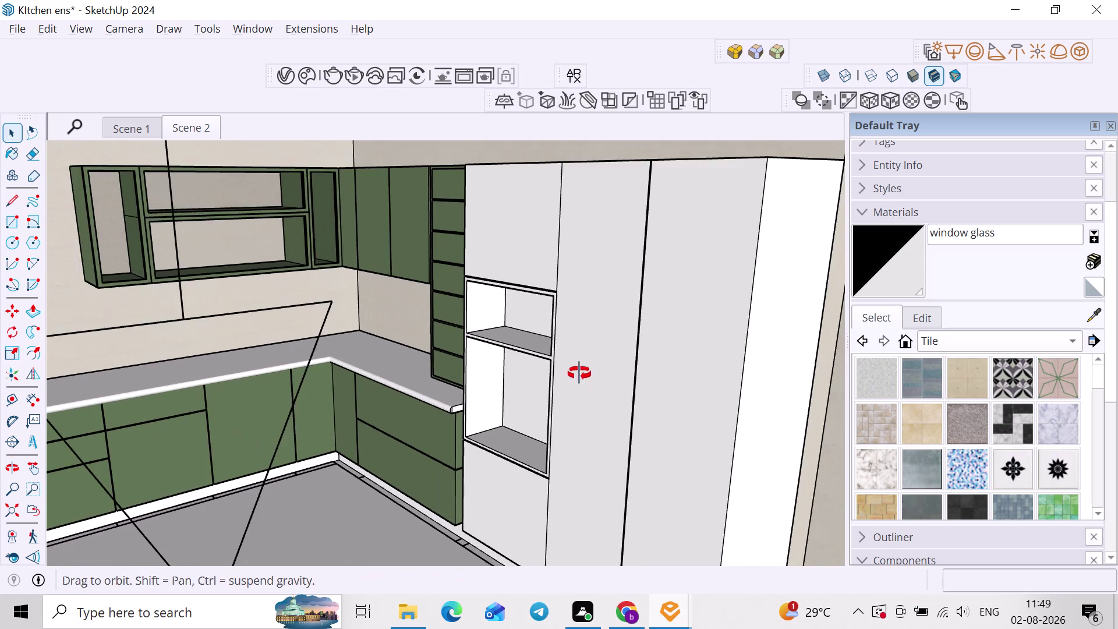
middle_drag(576, 391, 580, 362)
middle_drag(580, 371, 461, 383)
scroll(down, 3)
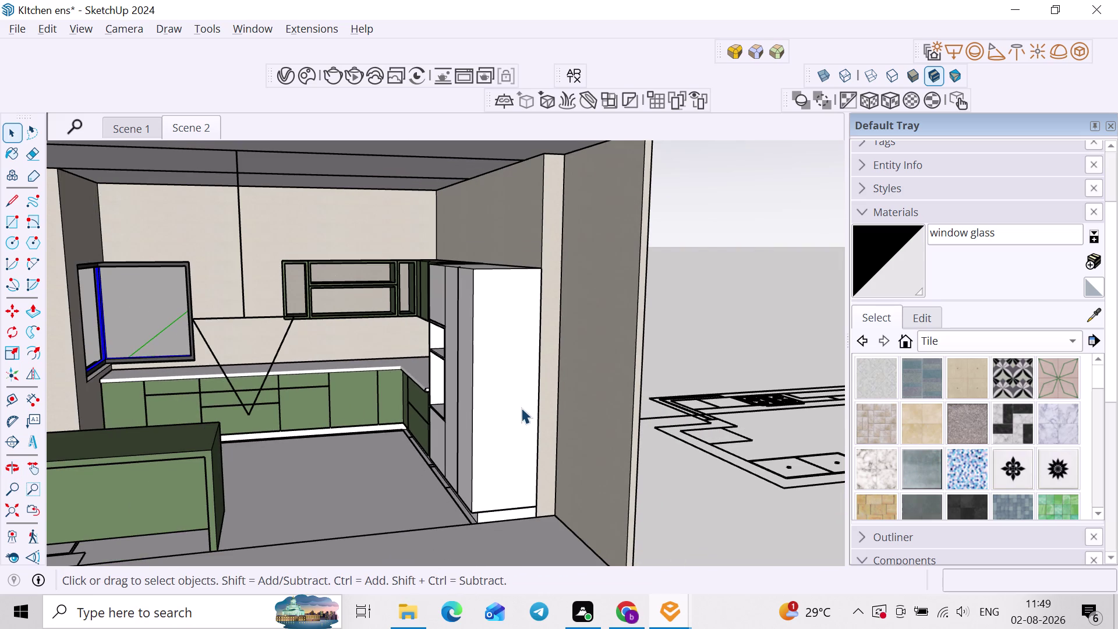
key(alt+Tab)
click(393, 308)
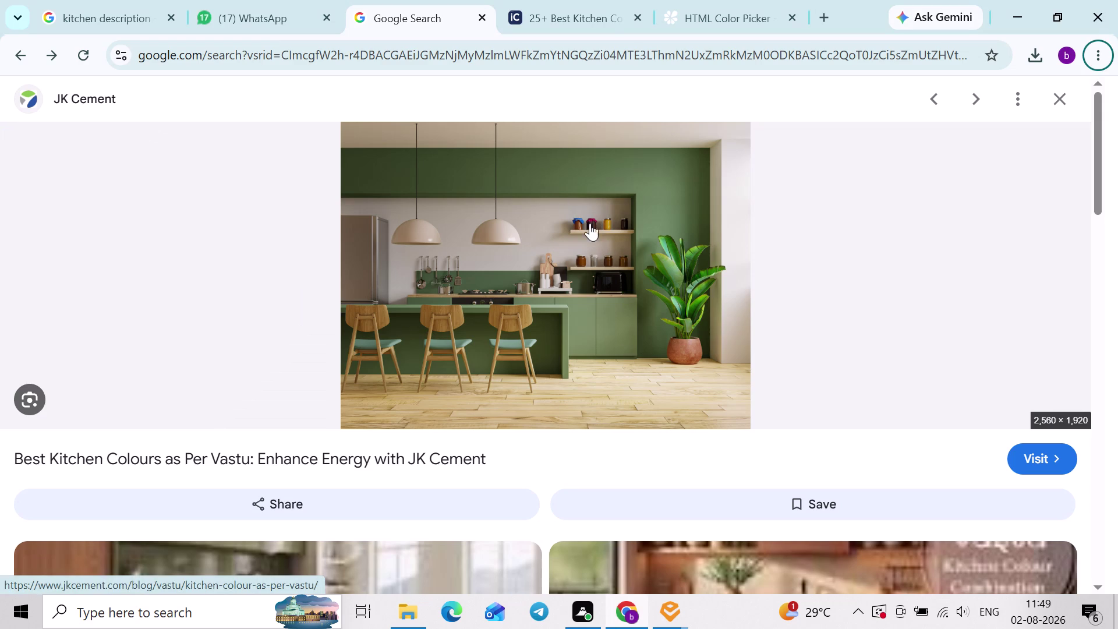
scroll(up, 3)
scroll(up, 3)
key(alt+Tab)
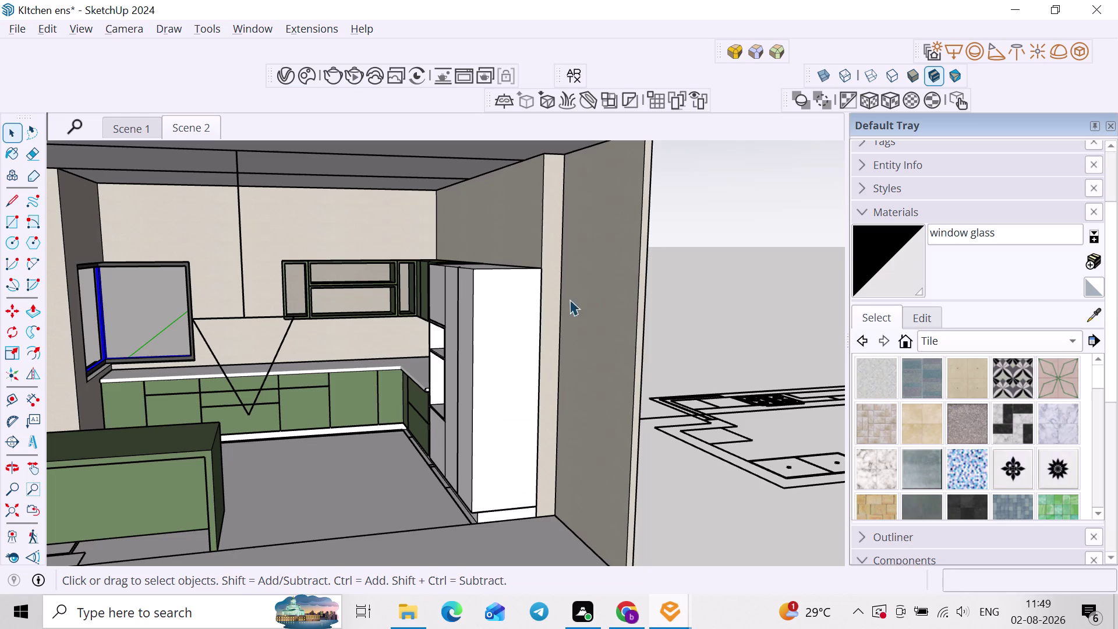
Orbit toward the wall cabinets and the counter beneath them.
scroll(up, 3)
middle_drag(382, 293, 540, 266)
middle_drag(535, 303, 360, 315)
scroll(down, 3)
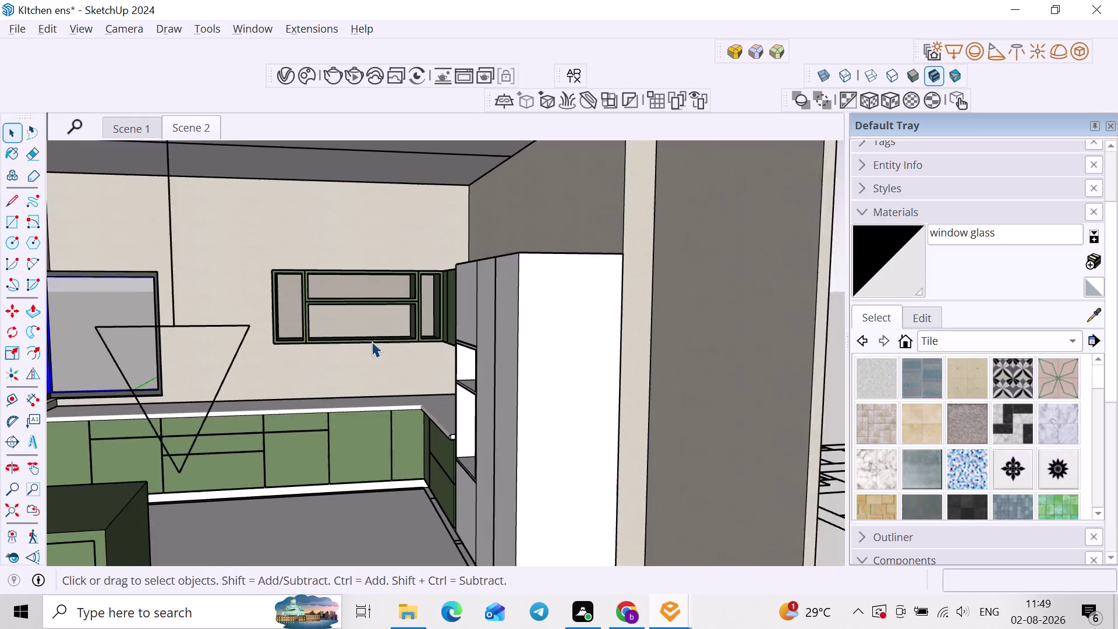
middle_drag(371, 341, 536, 318)
middle_drag(514, 342, 448, 344)
scroll(up, 3)
middle_drag(539, 401, 512, 431)
scroll(down, 3)
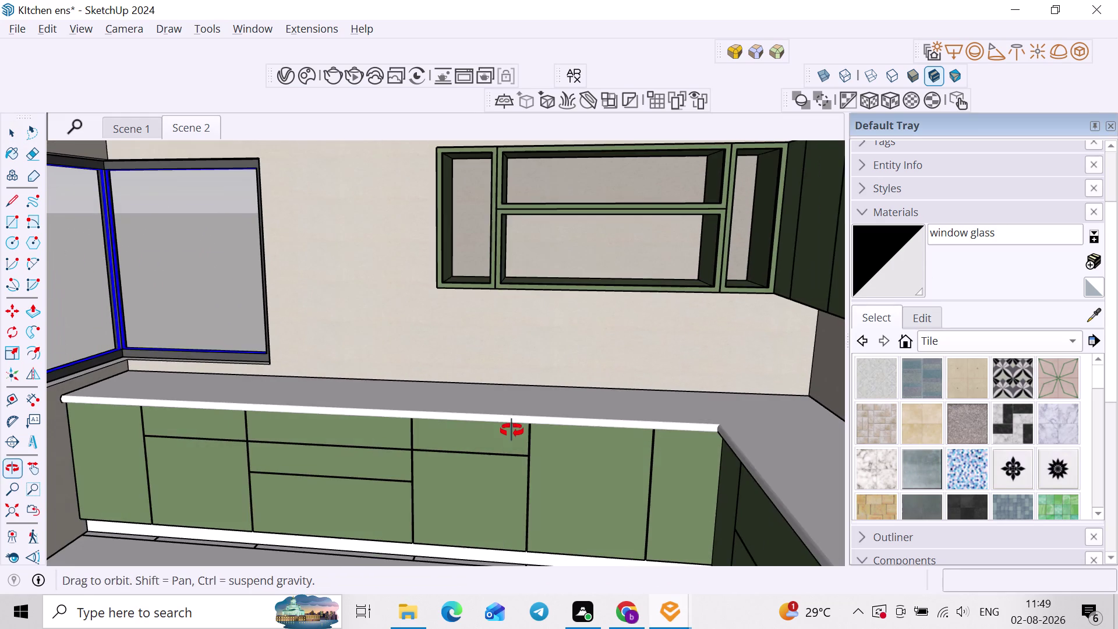
middle_drag(512, 431, 511, 431)
Look down onto the countertop below the cabinets and open the Chaos Cosmos browser.
key(alt+Tab)
scroll(up, 3)
key(alt+Tab)
scroll(up, 3)
middle_drag(652, 411, 620, 454)
click(688, 445)
scroll(down, 3)
middle_drag(696, 442, 711, 413)
middle_click(792, 449)
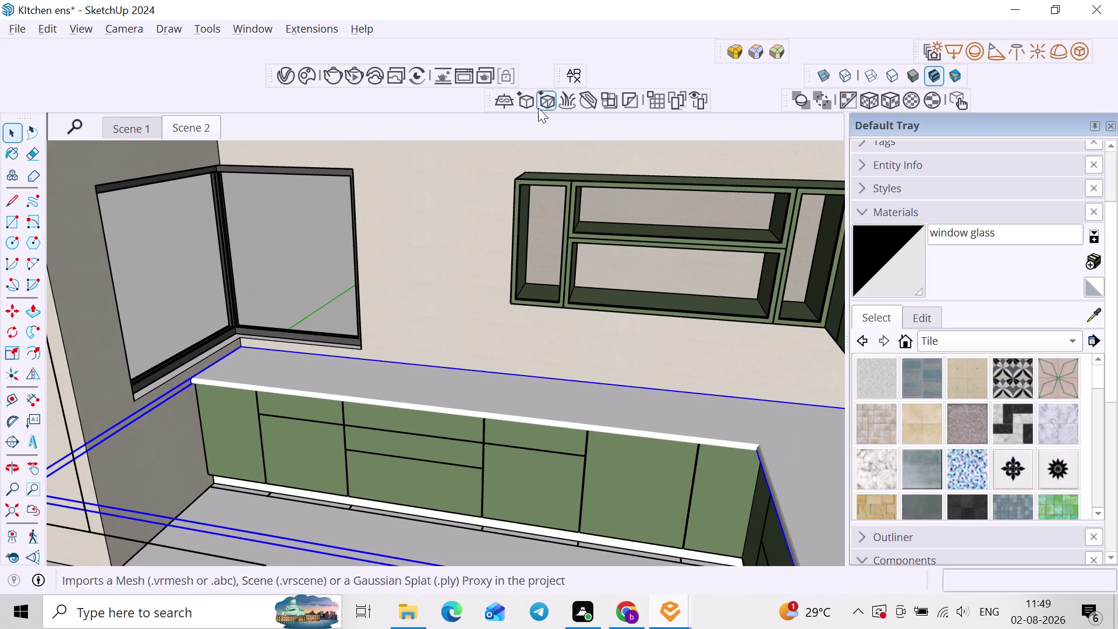
click(303, 75)
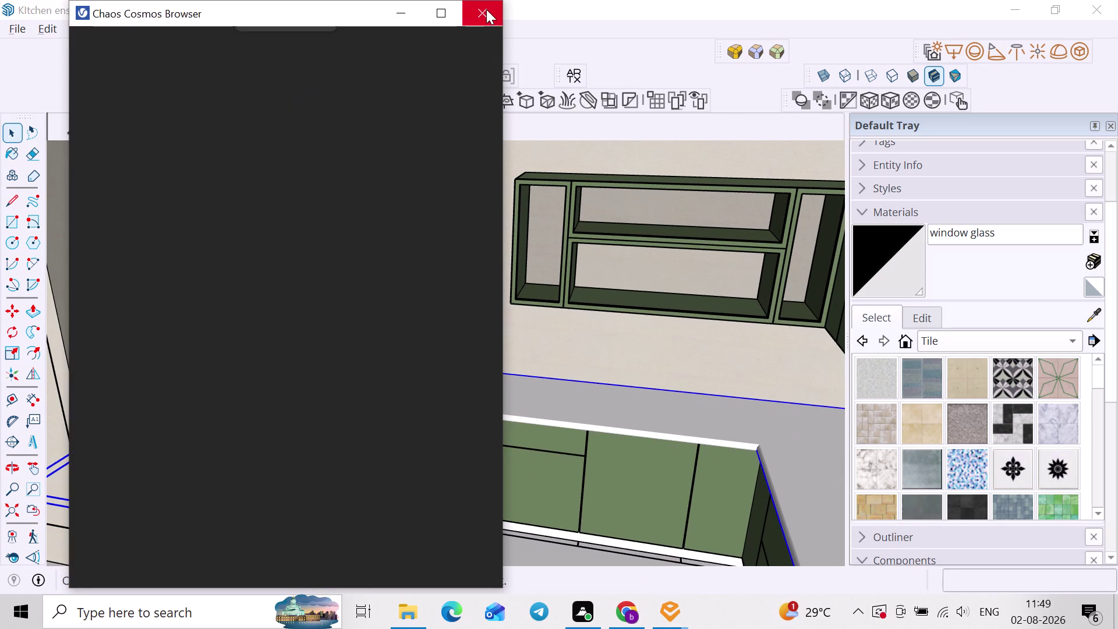
click(486, 9)
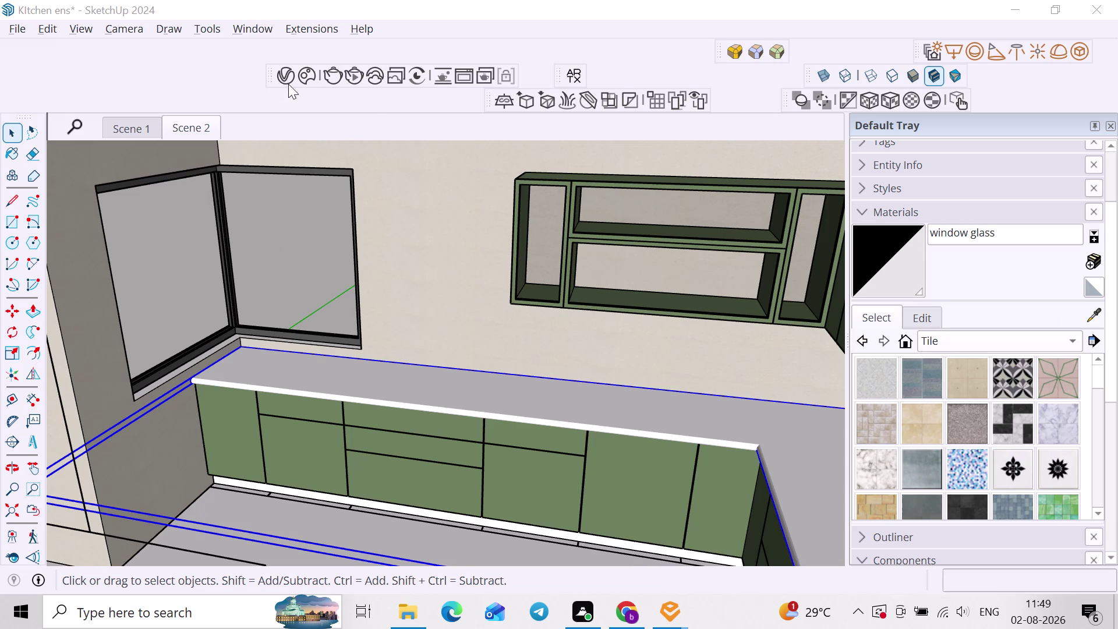
click(564, 80)
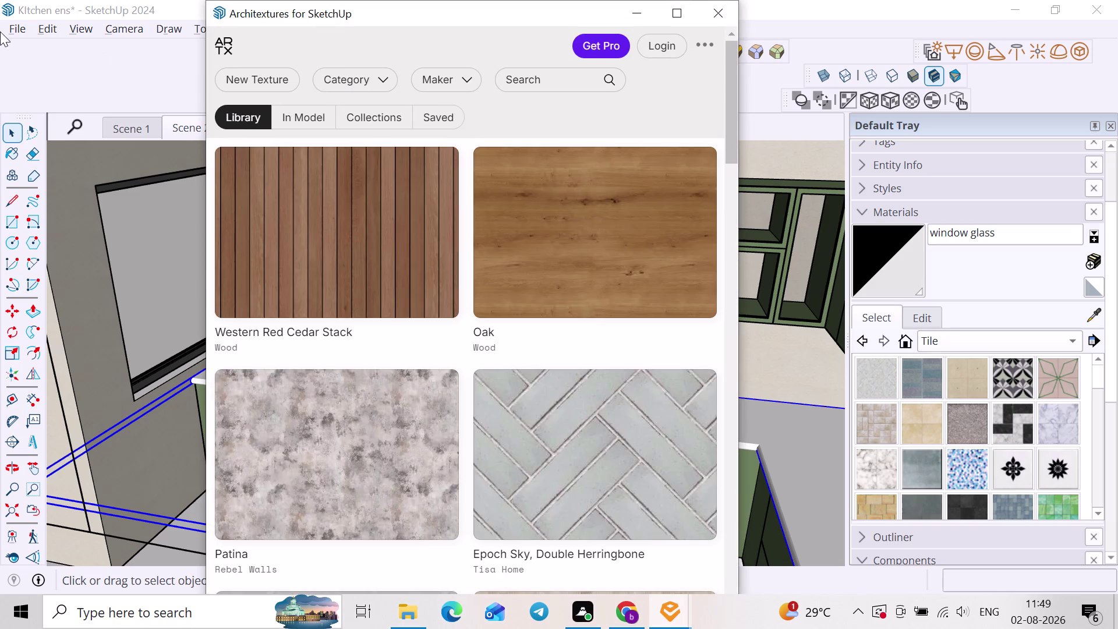
View the Oak texture's details, then close and reopen the Architextures library.
click(548, 266)
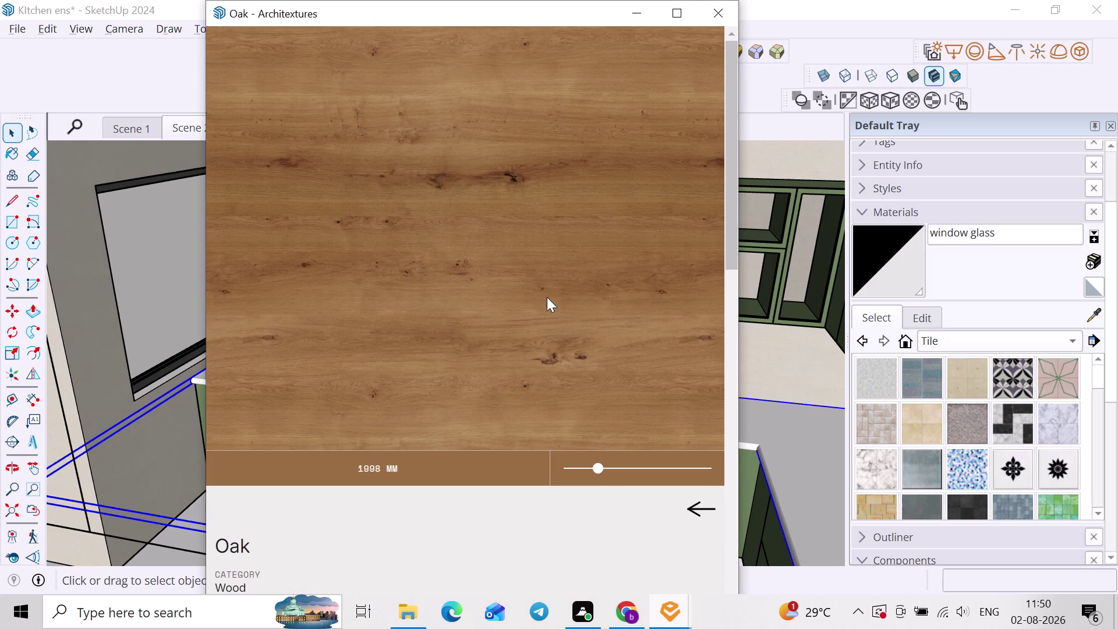
click(729, 12)
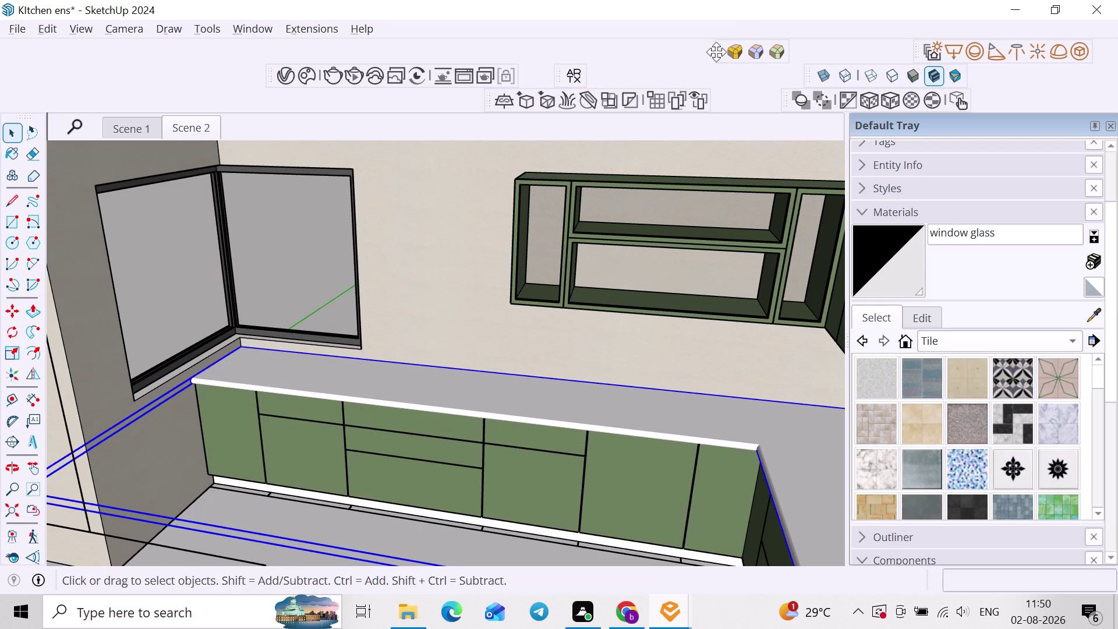
click(571, 71)
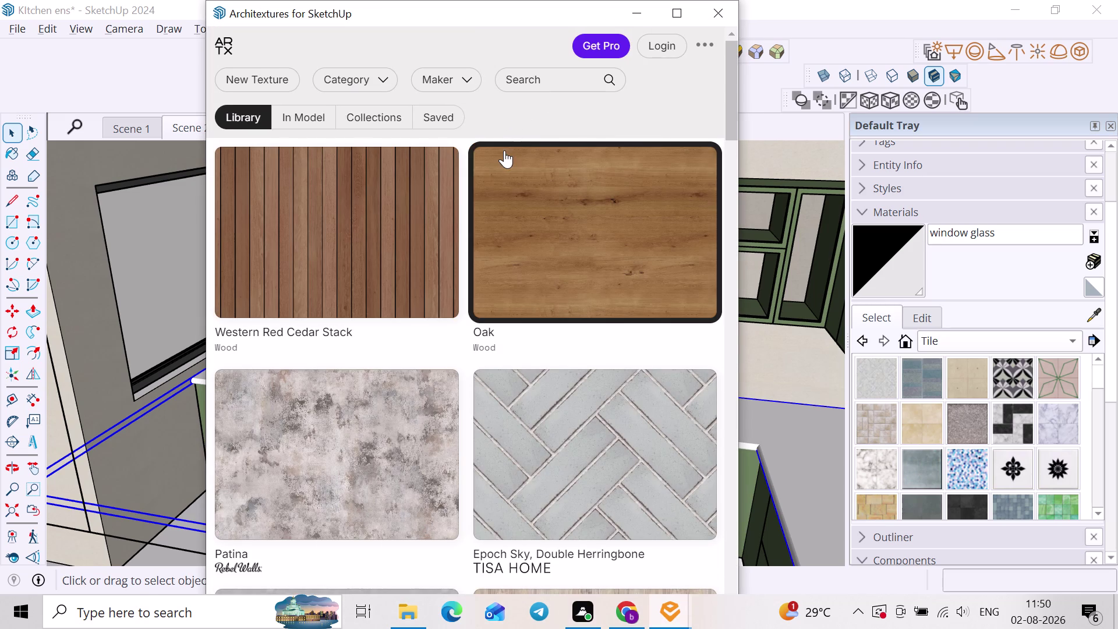
Browse the Architextures category list to find the Wood category.
click(363, 89)
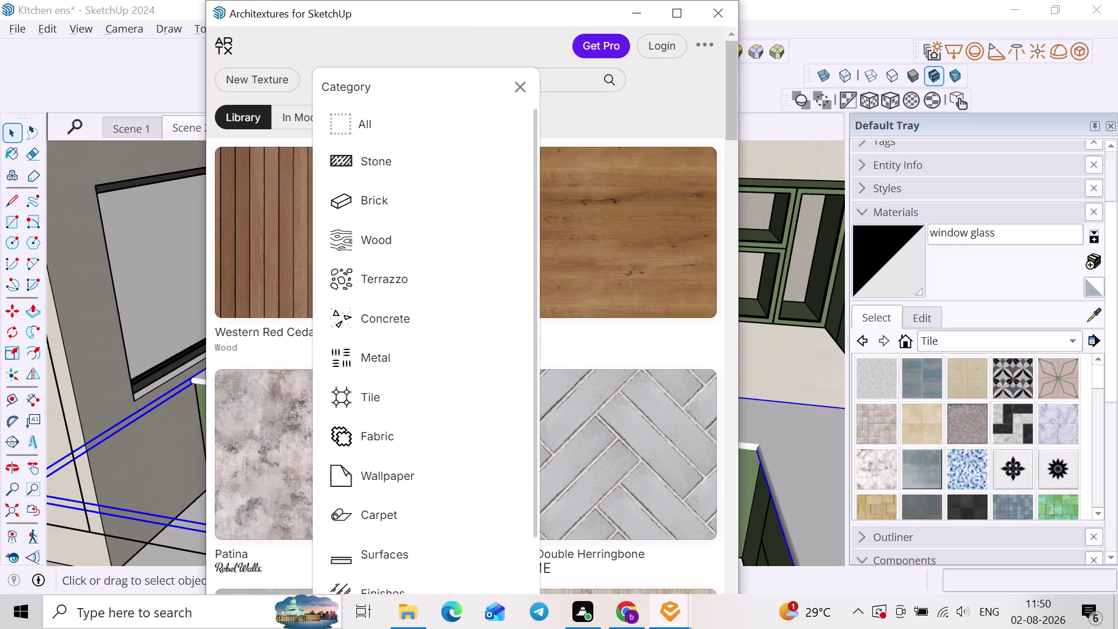
scroll(down, 3)
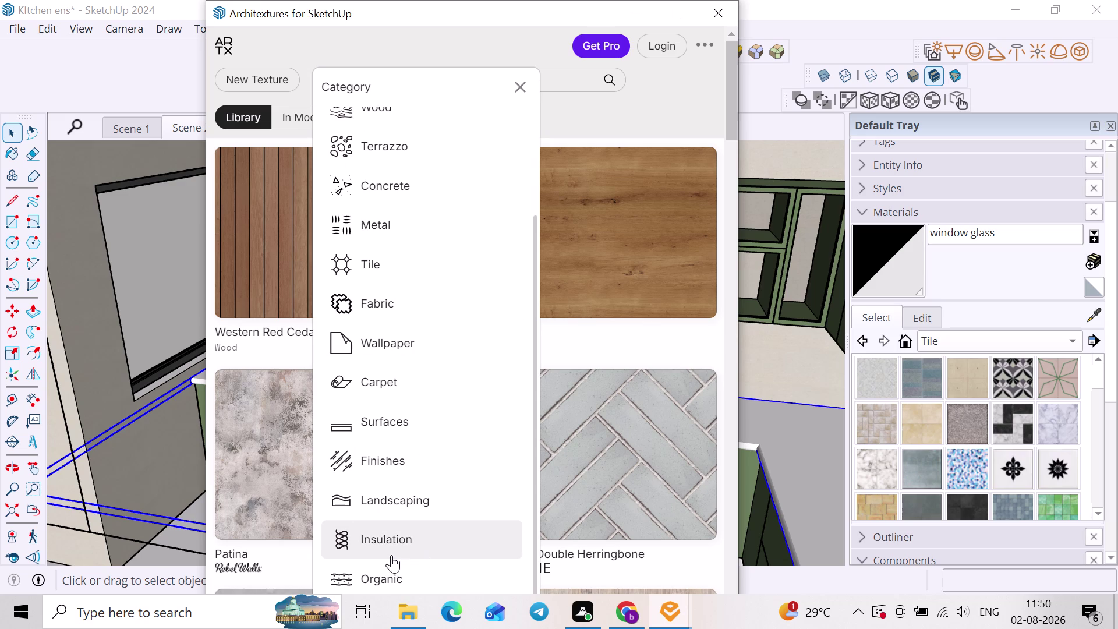
scroll(down, 3)
scroll(down, 3)
scroll(down, 3)
click(600, 120)
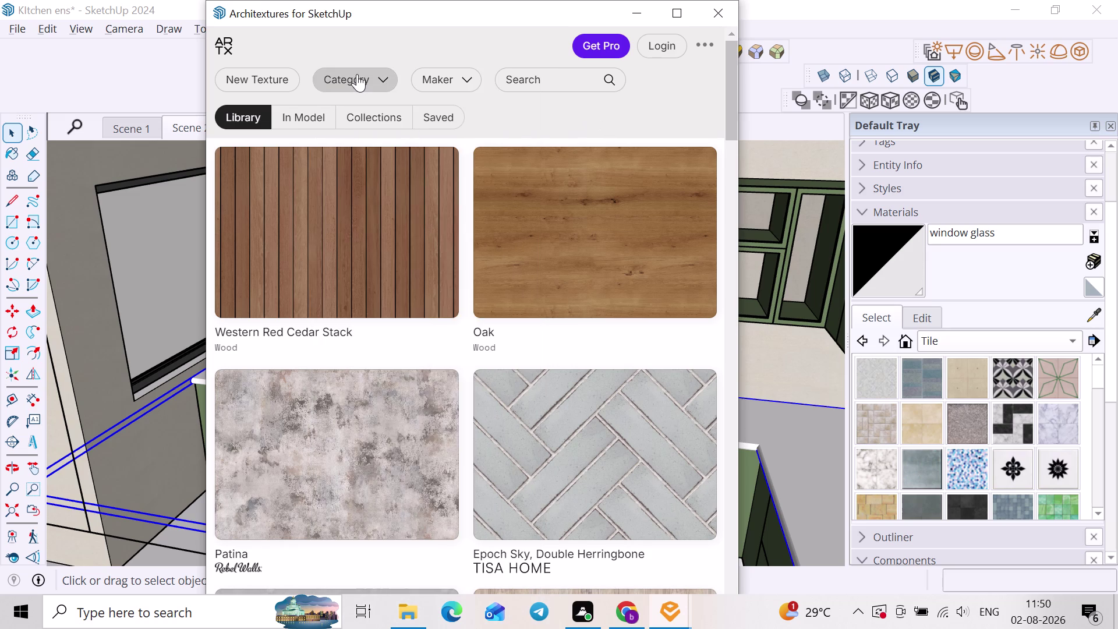
click(357, 74)
Filter the Architextures library to Wood textures and load more results.
click(355, 118)
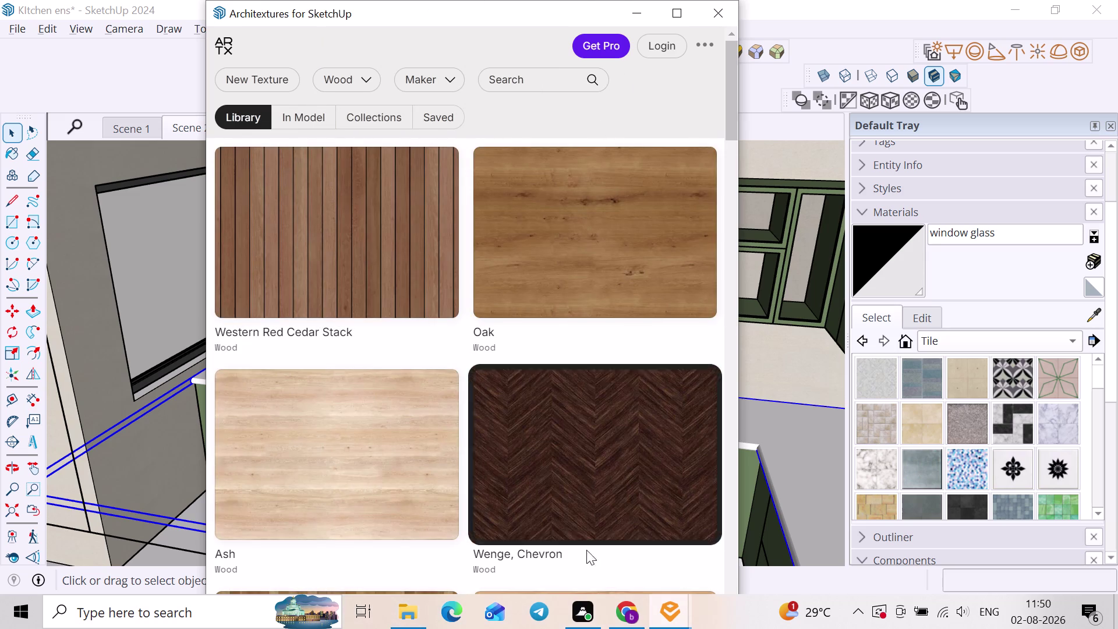
scroll(down, 3)
scroll(down, 3)
scroll(down, 3)
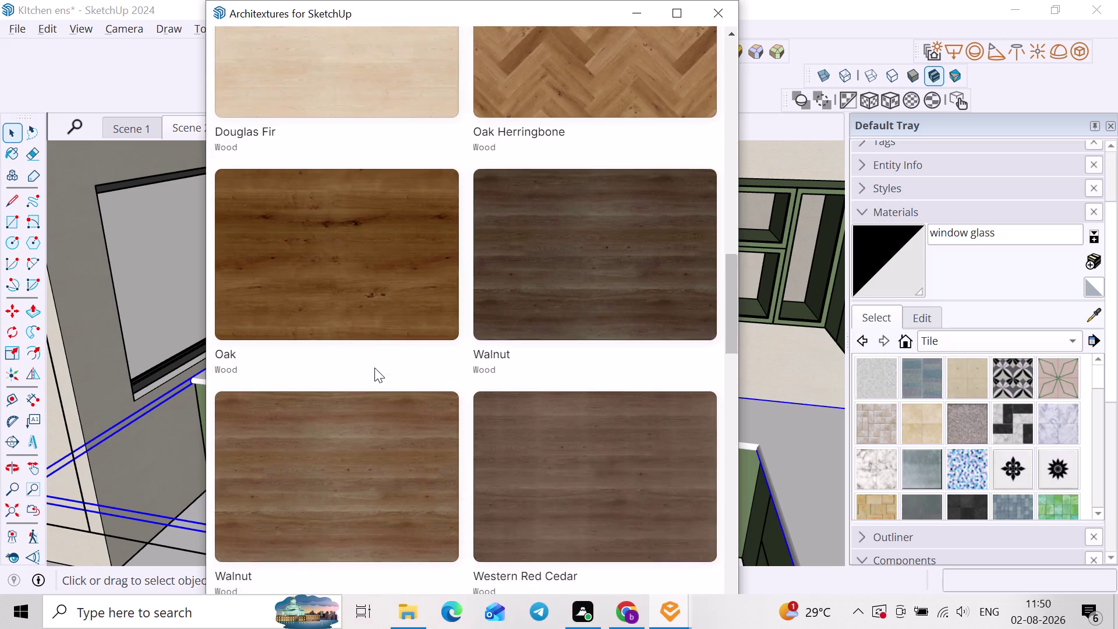
scroll(down, 3)
scroll(down, 3)
scroll(down, 3)
scroll(down, 3)
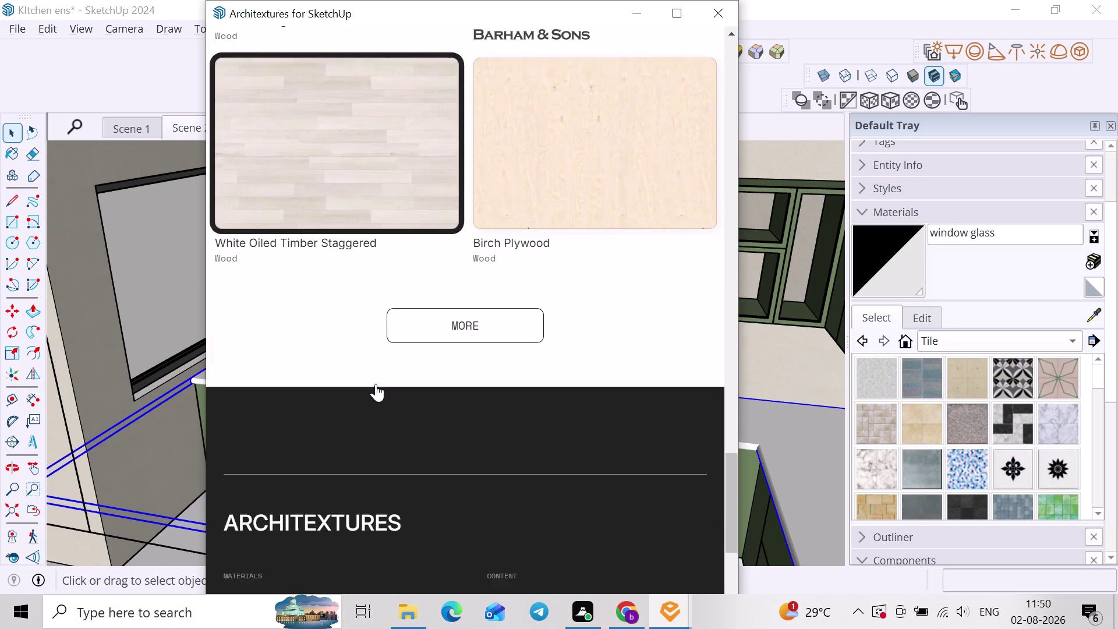
click(497, 238)
Open the Western Red Cedar texture and import it into the model.
scroll(down, 3)
scroll(down, 3)
scroll(down, 3)
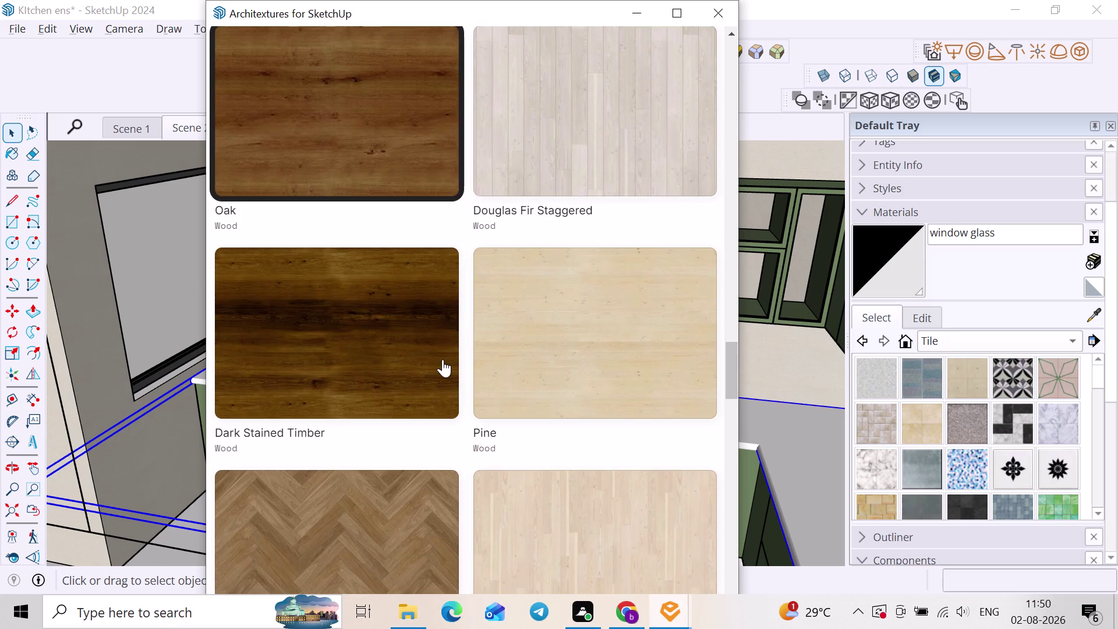
scroll(down, 3)
scroll(down, 3)
click(610, 320)
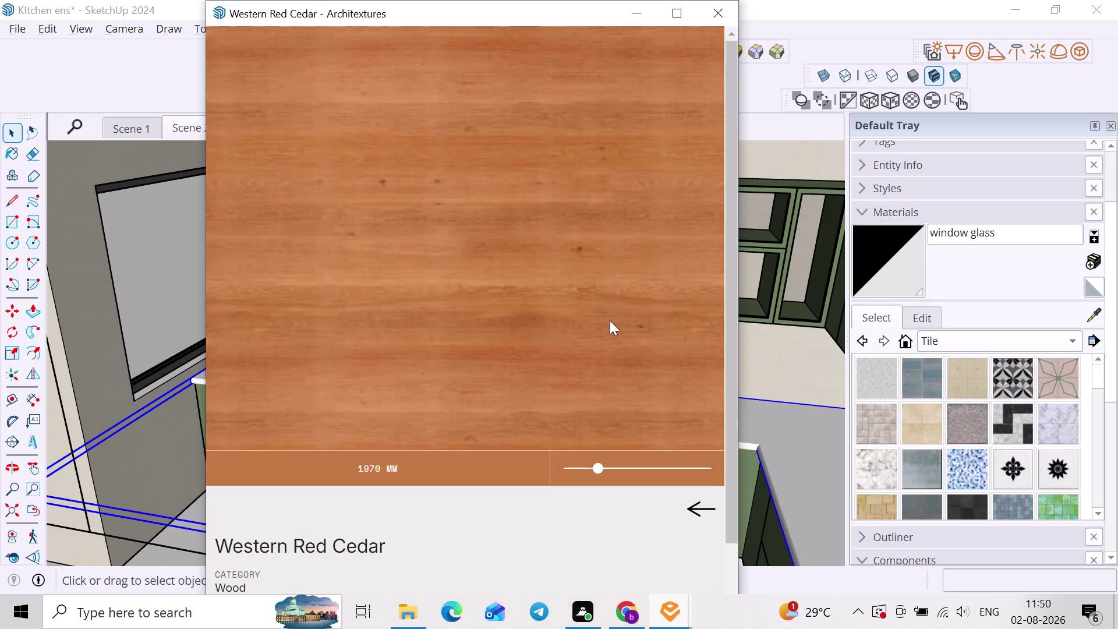
scroll(down, 3)
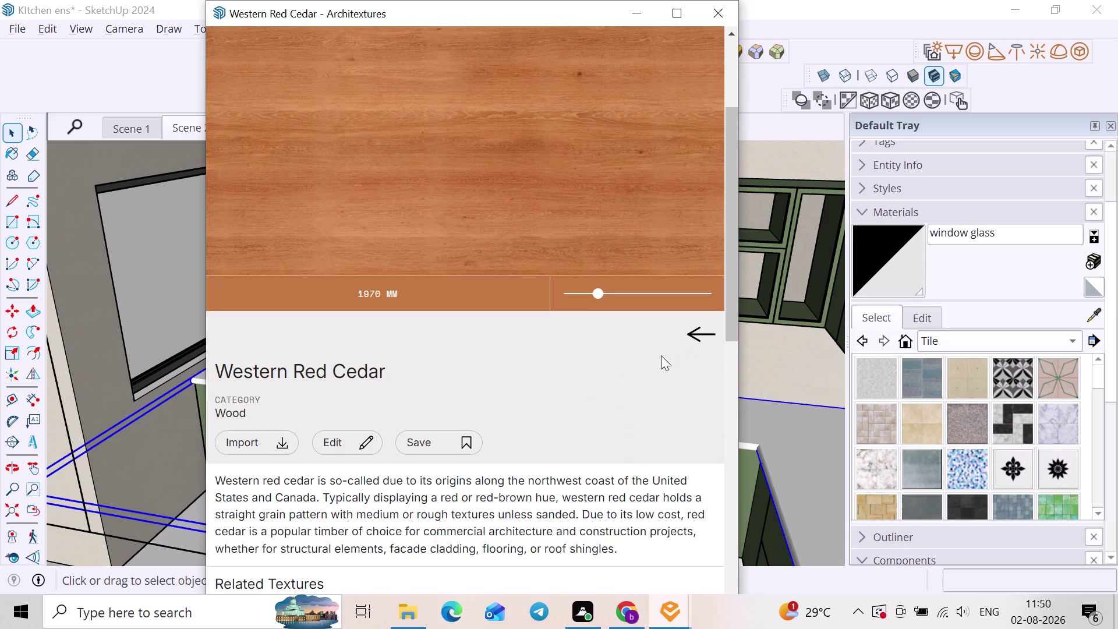
click(266, 442)
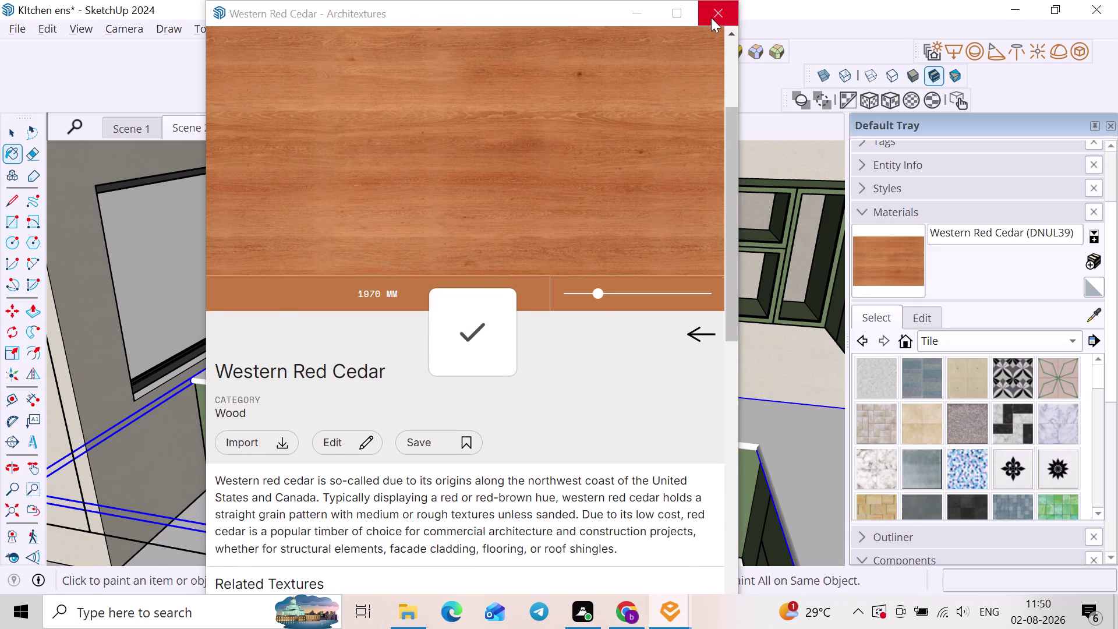
Close the texture library and paint the countertop with Western Red Cedar.
click(711, 17)
click(901, 268)
click(731, 435)
scroll(down, 3)
middle_drag(706, 425, 608, 456)
middle_drag(488, 533, 576, 317)
scroll(down, 3)
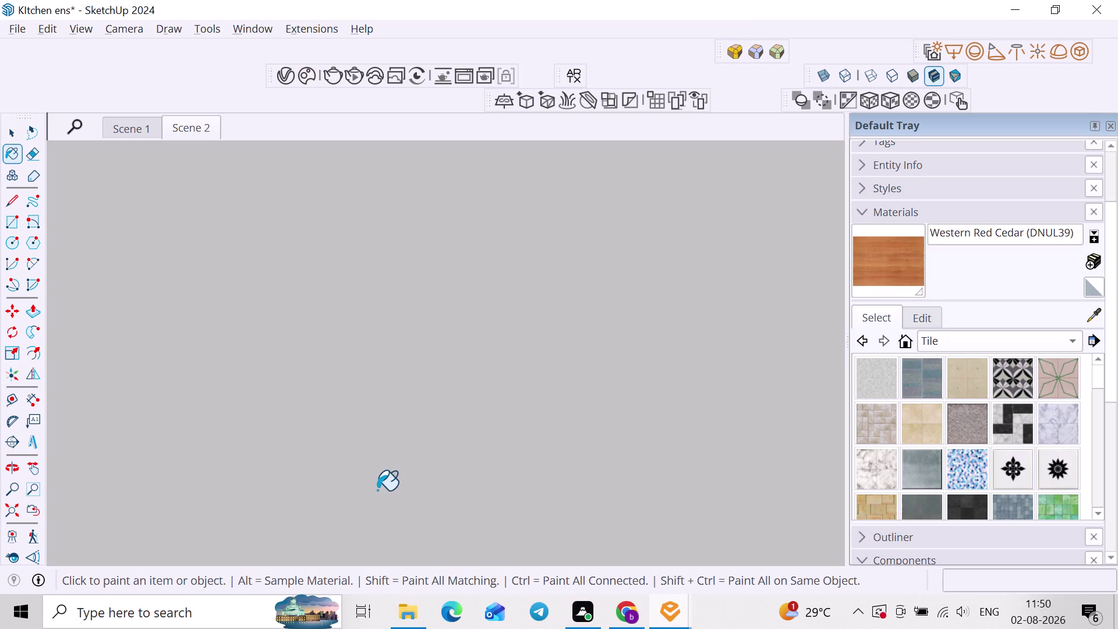
scroll(down, 3)
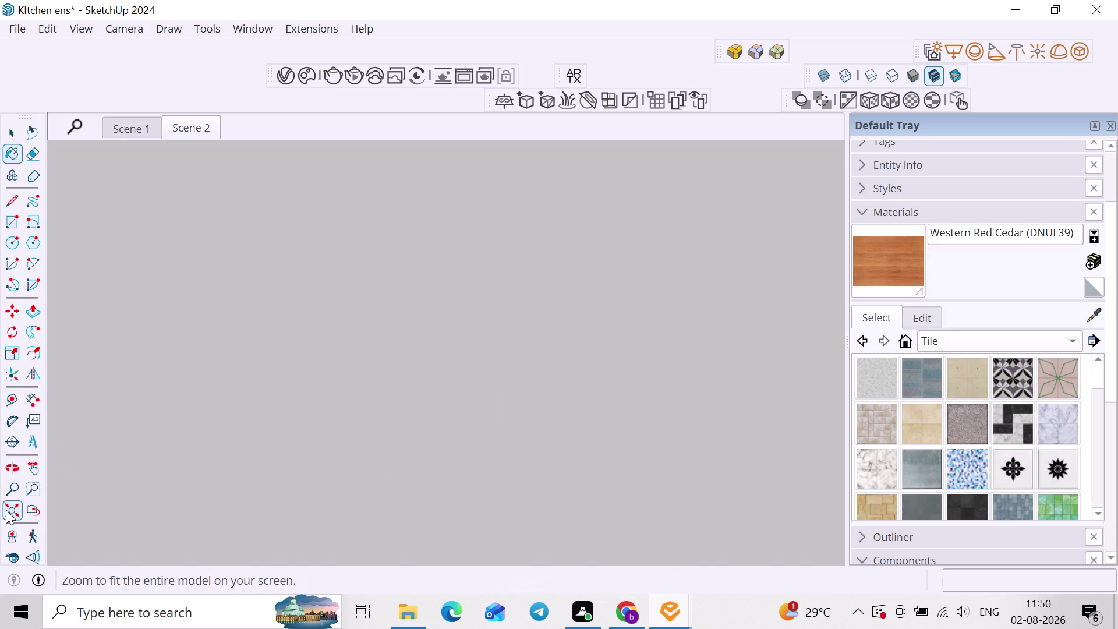
Zoom Extents and orbit the view toward the kitchen.
click(6, 509)
middle_drag(87, 327, 271, 362)
scroll(up, 3)
middle_drag(289, 348, 372, 331)
key(space)
scroll(up, 3)
click(378, 332)
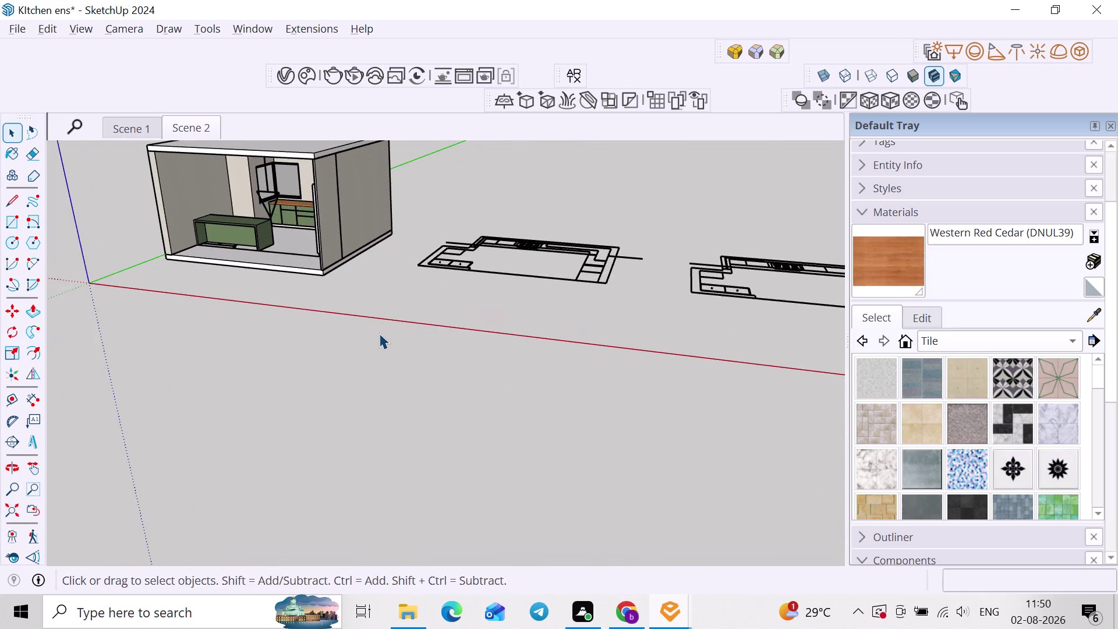
Frame the kitchen interior, return to the Scene 2 view and bring up the V-Ray Asset Editor.
middle_drag(371, 314, 355, 409)
middle_drag(357, 402, 471, 290)
scroll(up, 3)
middle_drag(352, 267, 430, 316)
scroll(up, 3)
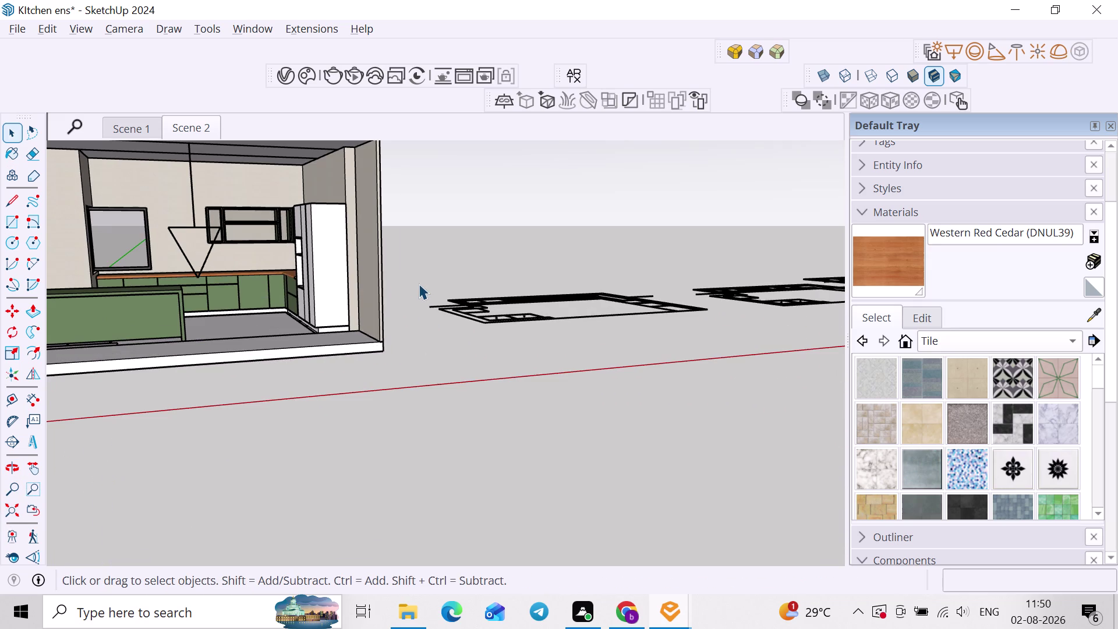
click(418, 283)
click(178, 133)
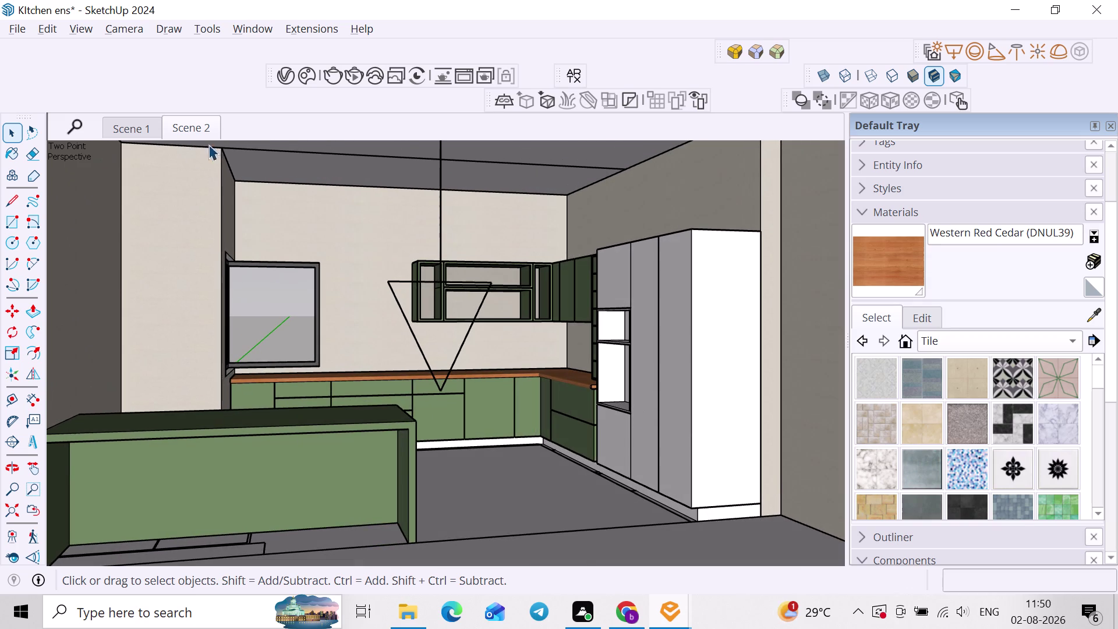
click(280, 74)
Create a new Generic V-Ray material and apply a metal preset, overriding its settings.
right_click(399, 132)
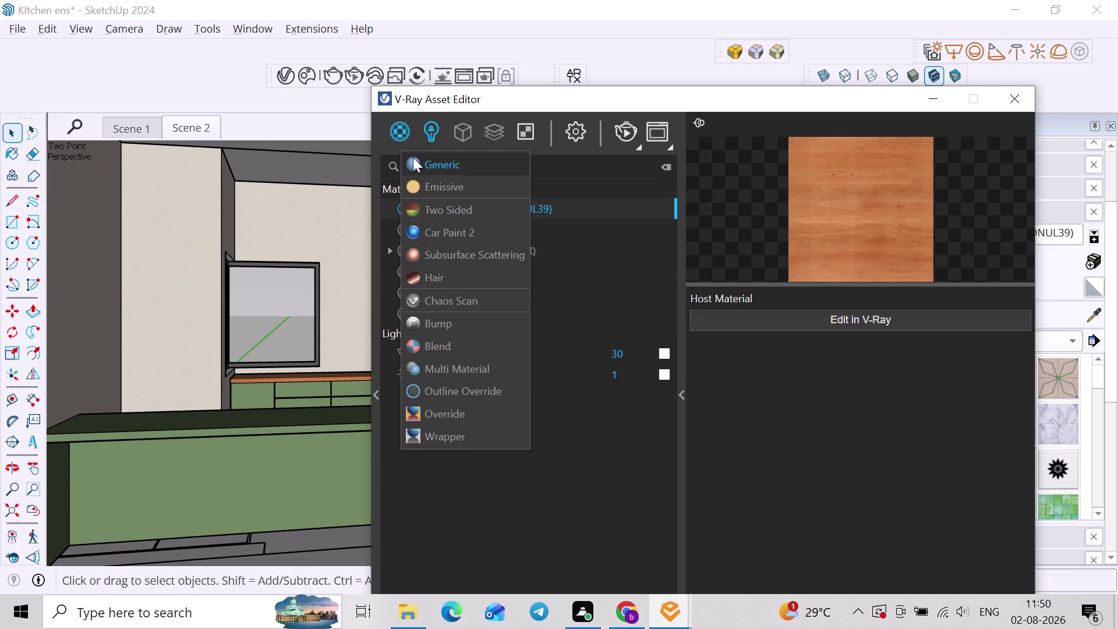
click(413, 166)
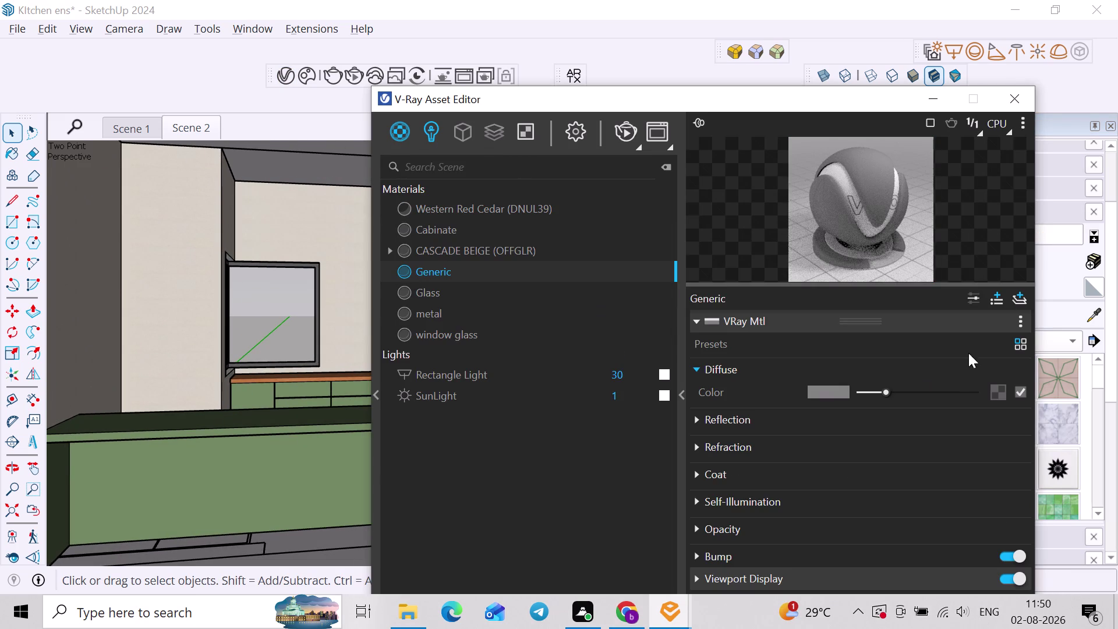
click(1015, 345)
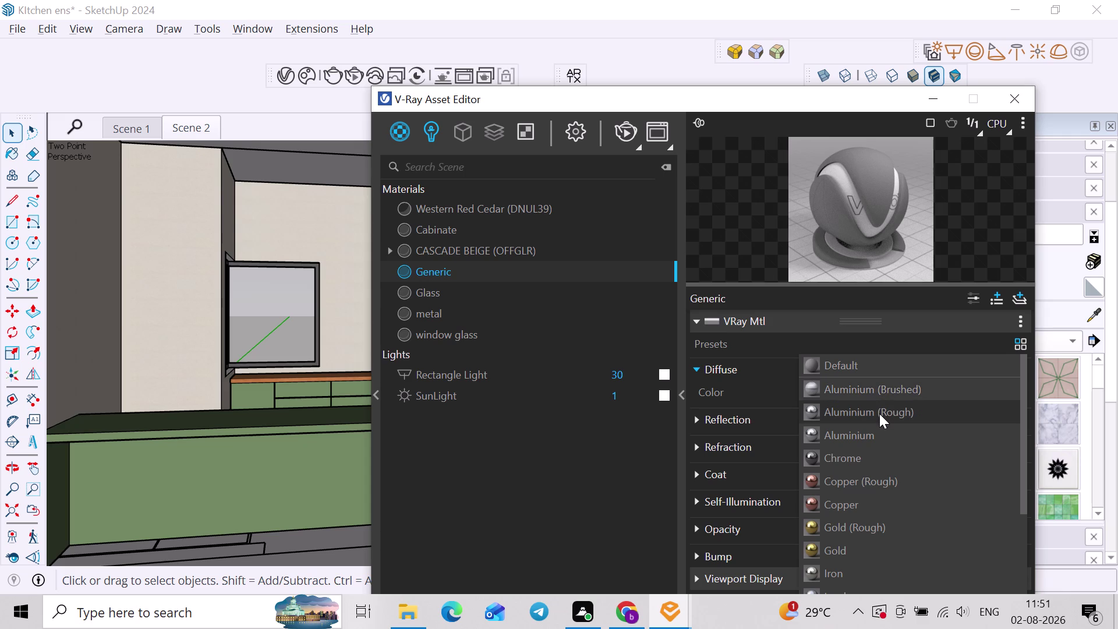
click(879, 414)
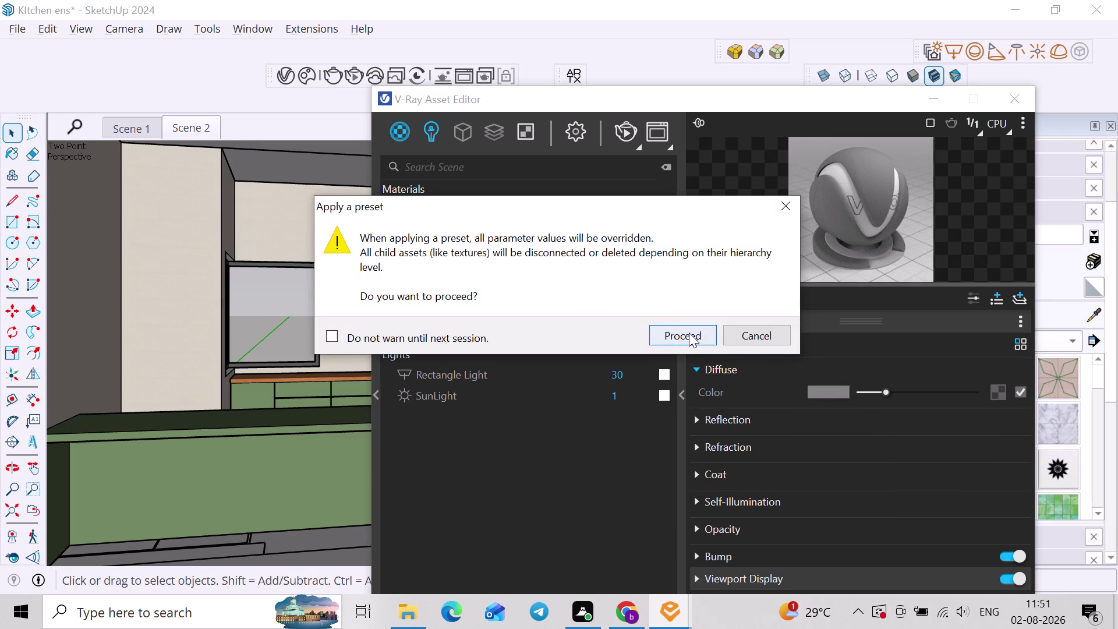
click(689, 332)
Orbit the view to frame the tall fridge unit.
middle_drag(417, 336, 377, 346)
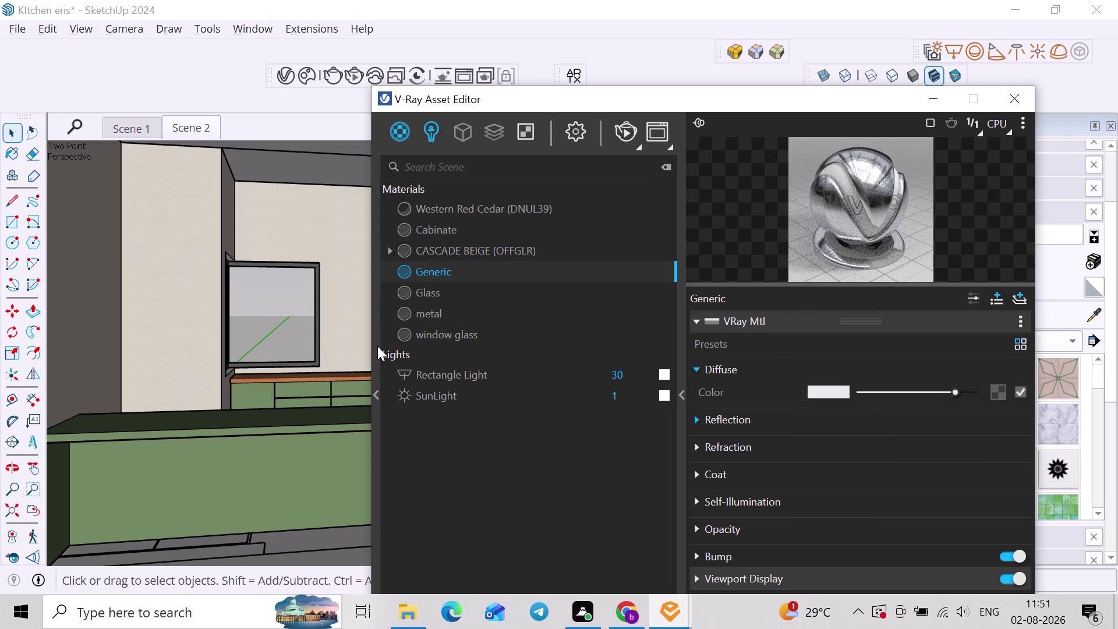
middle_drag(378, 346, 361, 350)
scroll(down, 3)
middle_drag(330, 356, 202, 373)
middle_drag(199, 377, 236, 396)
middle_drag(249, 385, 0, 338)
middle_drag(49, 363, 111, 377)
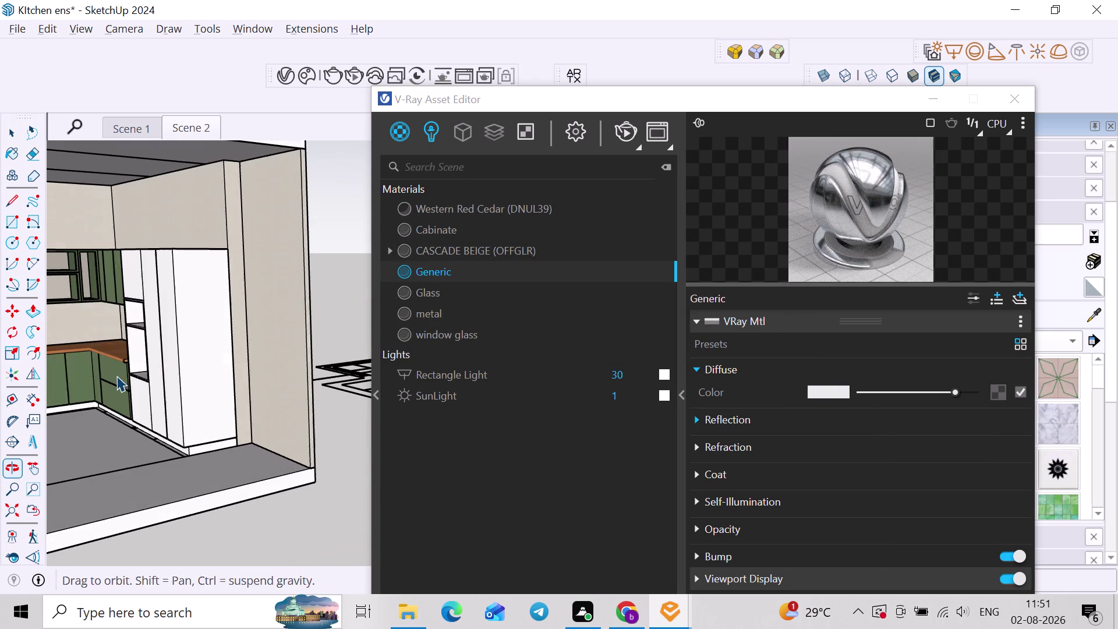
middle_drag(111, 377, 117, 376)
Select the tall fridge unit, choose an option from its context menu, and start the V-Ray render.
click(211, 362)
scroll(up, 3)
middle_drag(202, 364, 247, 374)
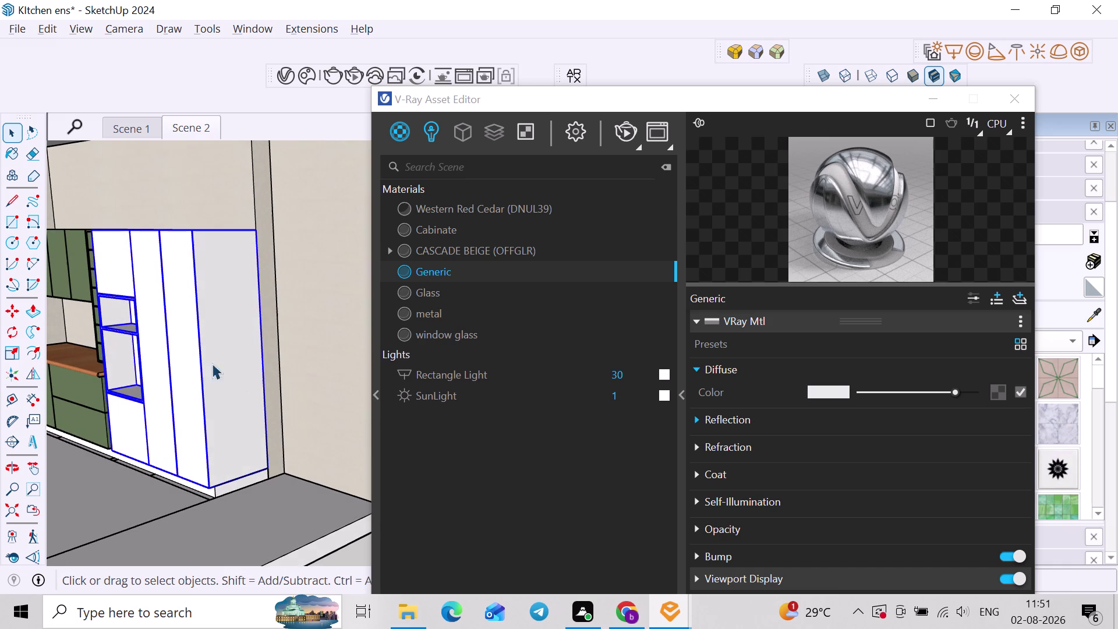
right_click(444, 276)
click(474, 305)
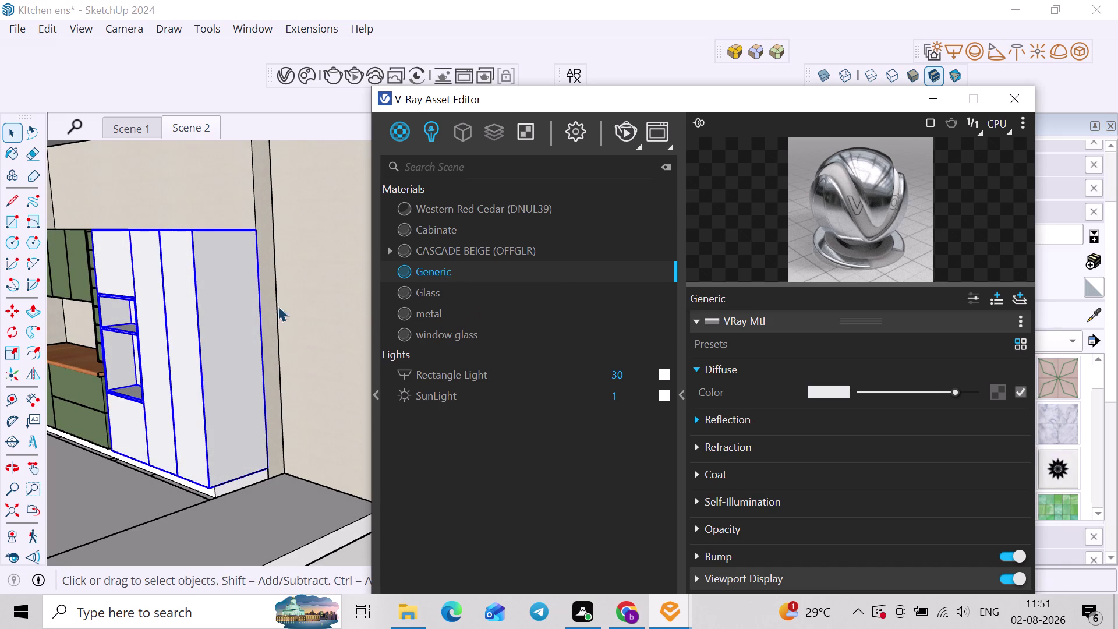
click(348, 82)
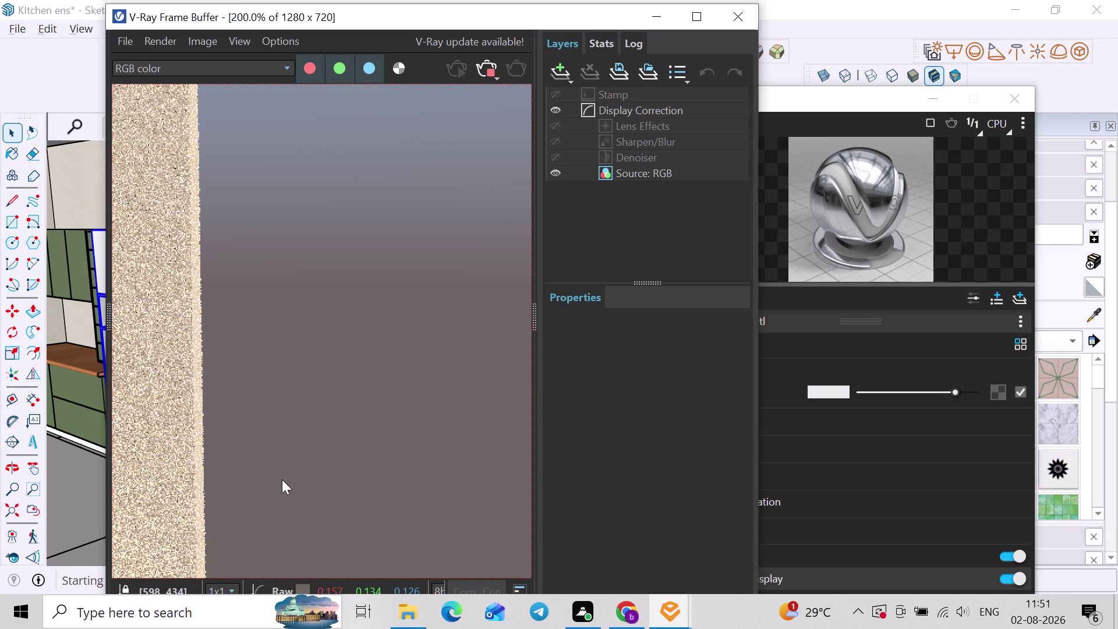
Inspect the denoised test render, then move the Asset Editor with Generic over it.
scroll(down, 3)
scroll(up, 3)
scroll(up, 3)
scroll(down, 3)
middle_drag(279, 340, 352, 362)
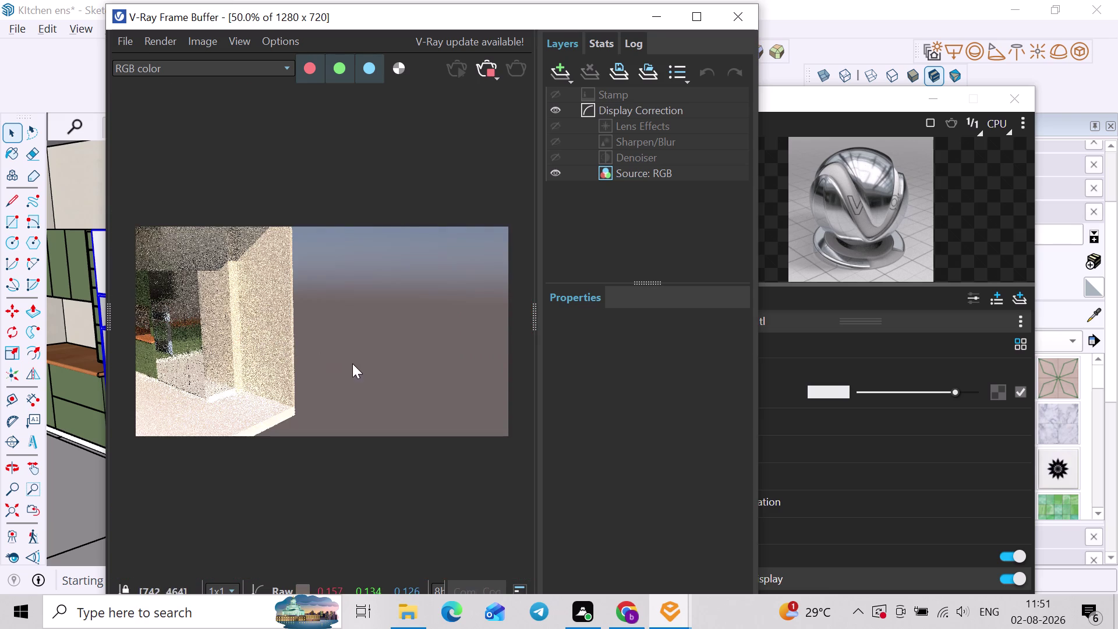
scroll(up, 3)
middle_drag(199, 360, 383, 384)
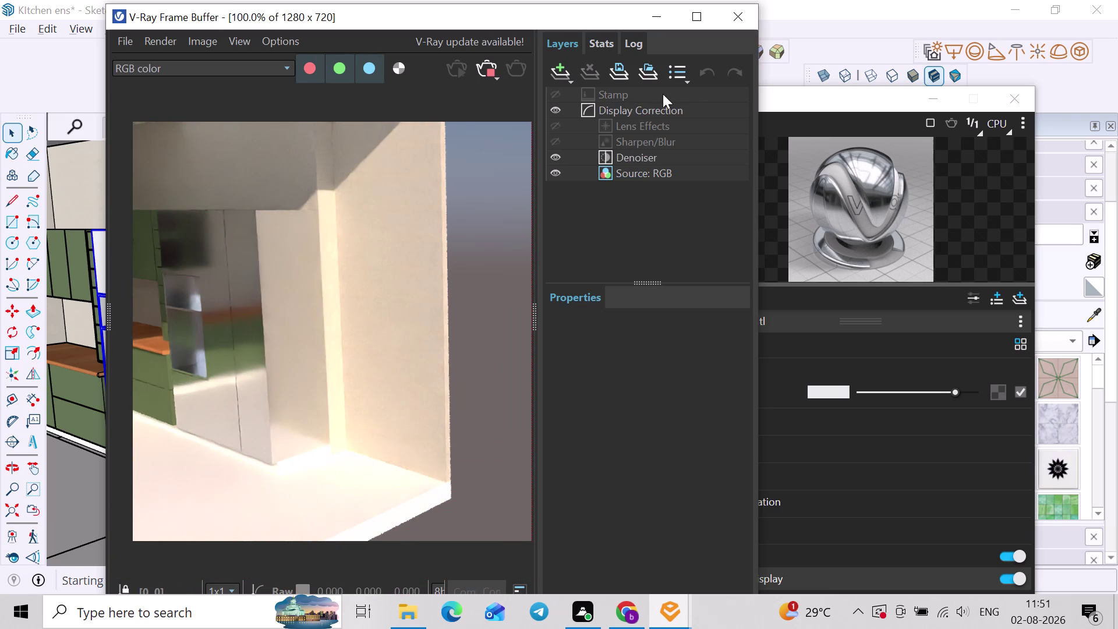
drag(626, 14, 647, 37)
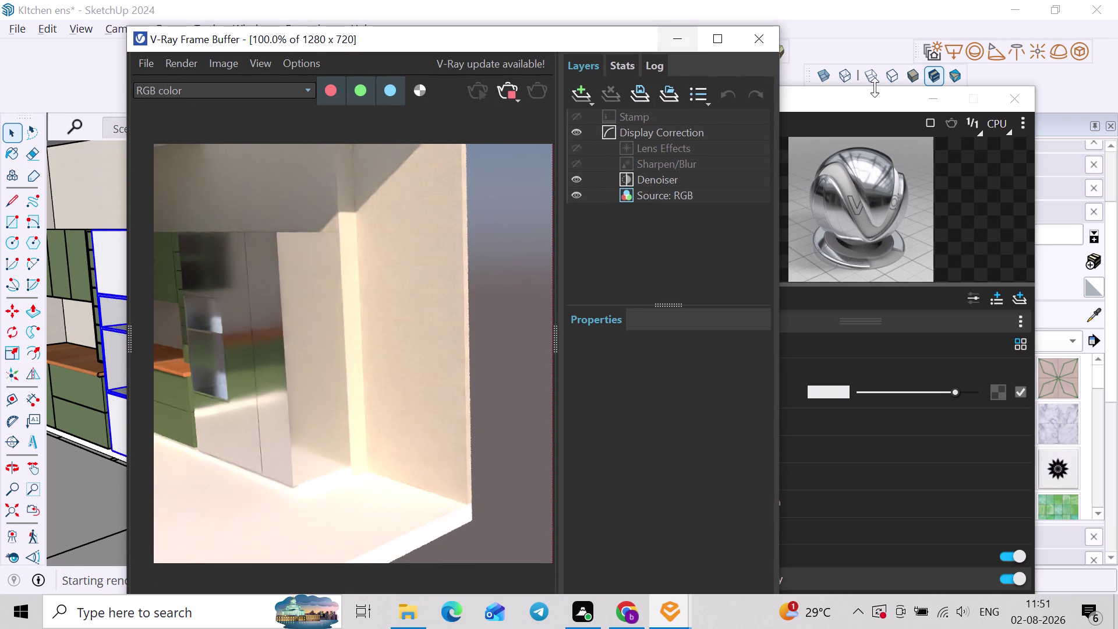
drag(877, 94, 931, 94)
scroll(down, 3)
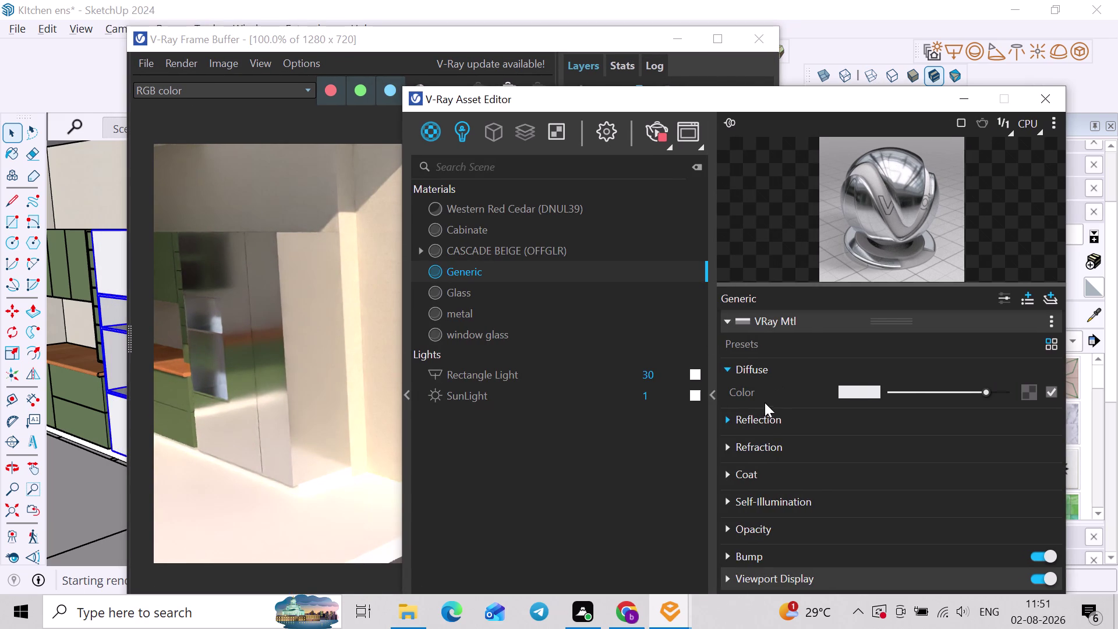
Bring the material editor forward, expand the Bump settings, and move the editor higher.
click(781, 417)
click(781, 418)
scroll(down, 3)
click(769, 562)
scroll(down, 3)
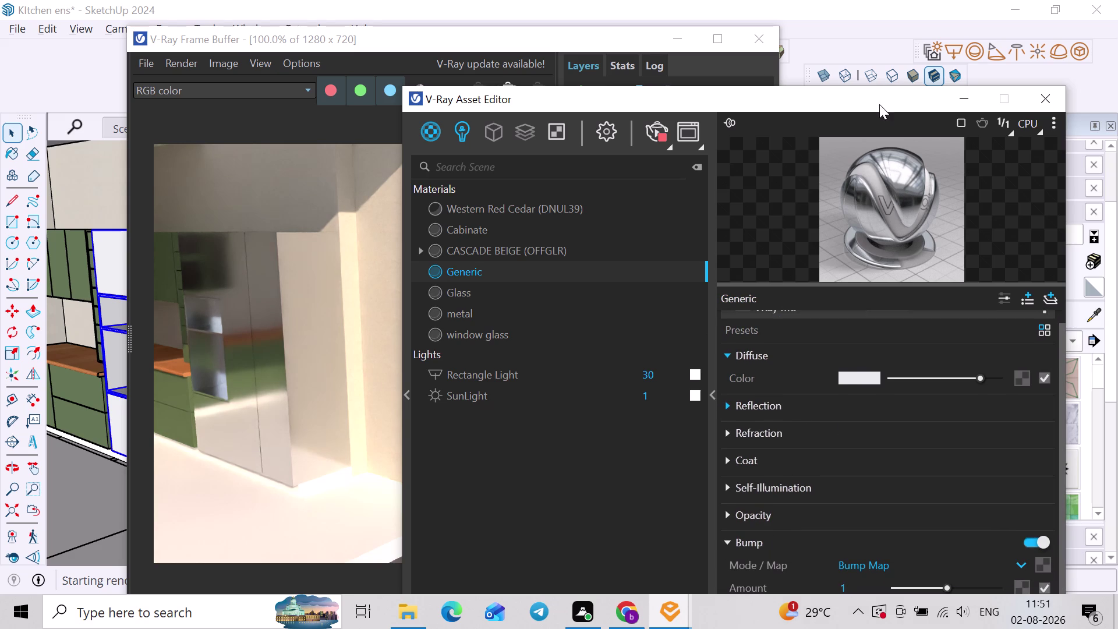
drag(880, 106, 837, 30)
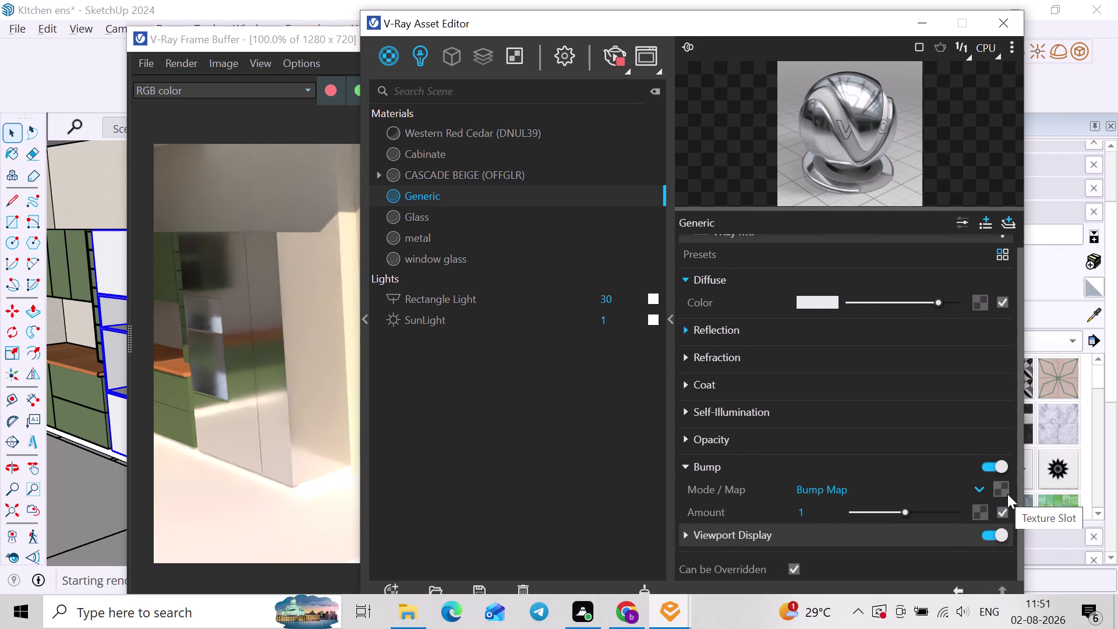
scroll(up, 3)
Set Reflection Surface Control to Use Glossiness with a glossiness of 0.8.
click(731, 343)
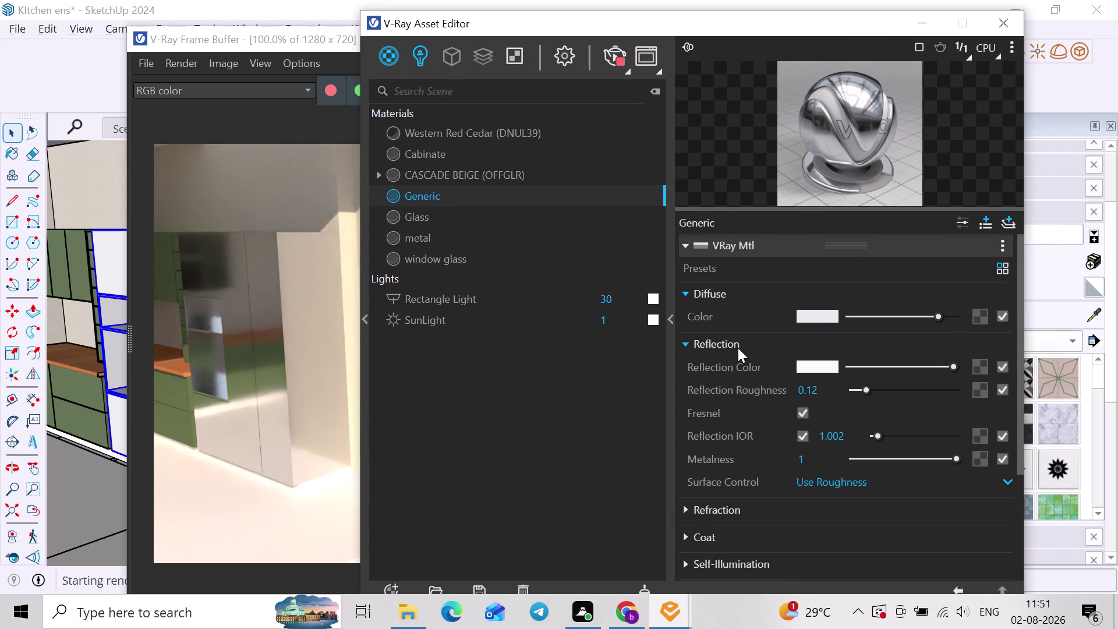
drag(824, 393, 780, 399)
click(833, 390)
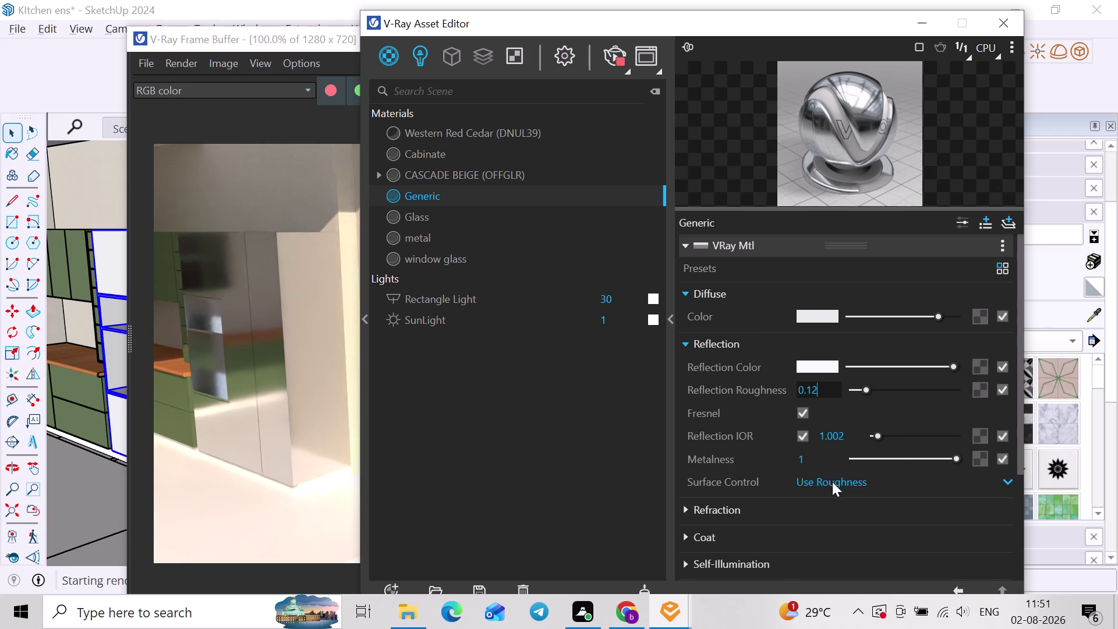
click(835, 480)
click(843, 513)
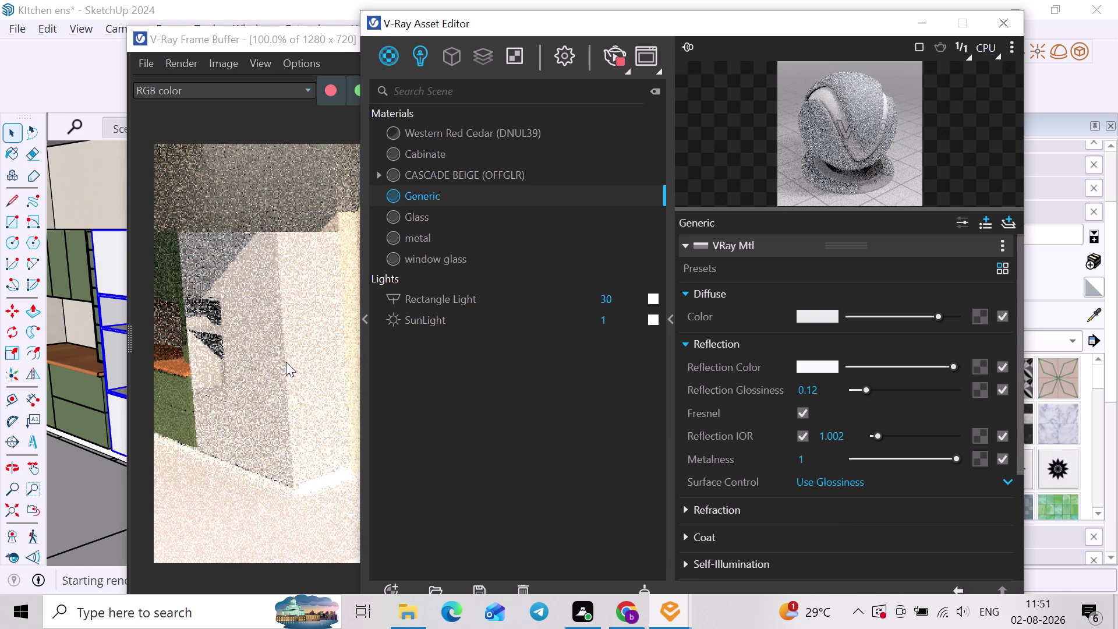
drag(827, 388, 776, 389)
key(period)
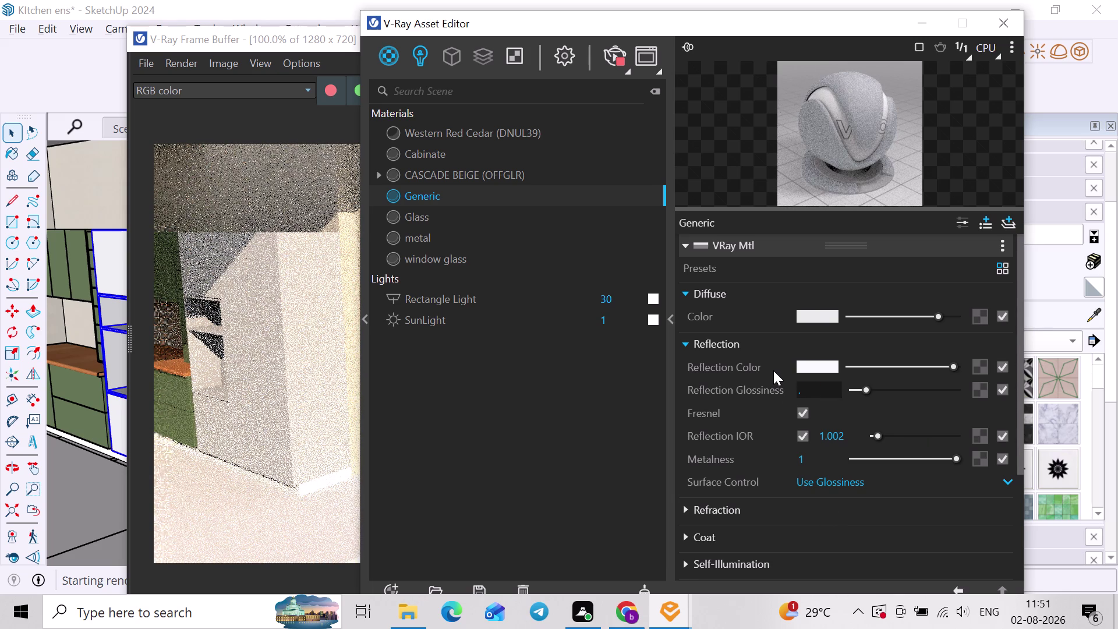
key(8)
key(Return)
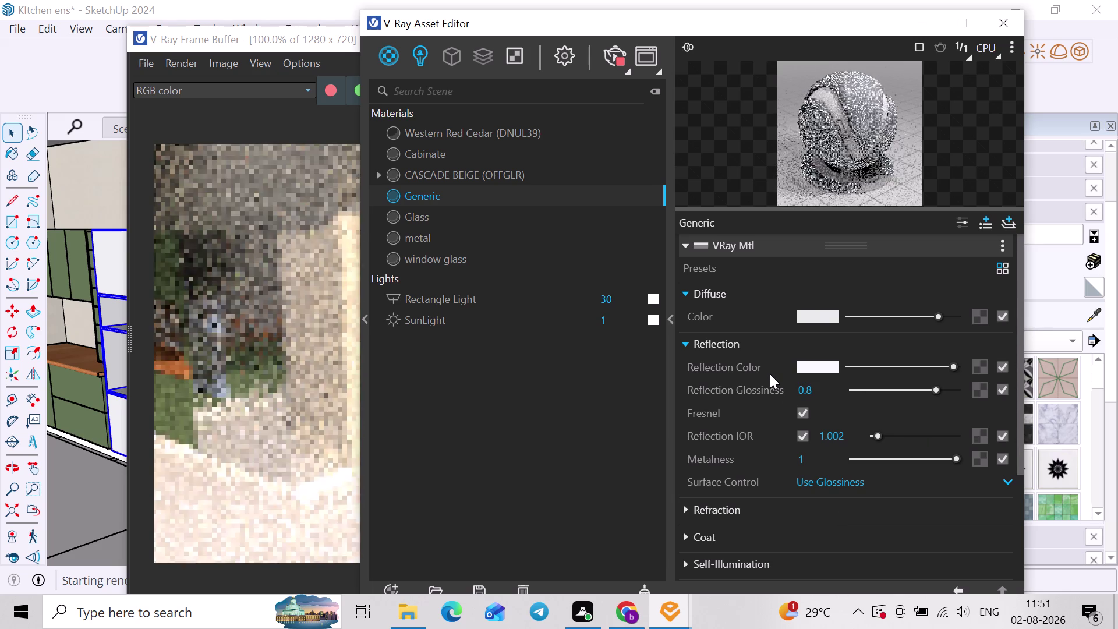
Pan the refreshing interactive render to inspect the glossier result.
scroll(down, 3)
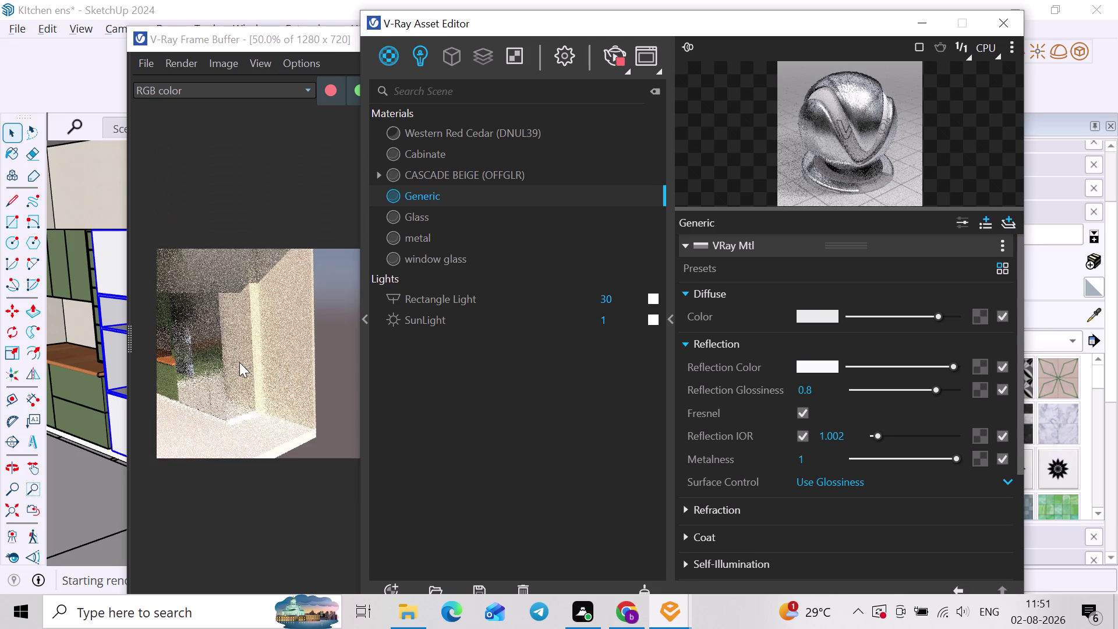
scroll(up, 3)
middle_drag(237, 361, 296, 369)
middle_drag(232, 373, 246, 378)
scroll(down, 3)
scroll(up, 3)
scroll(down, 3)
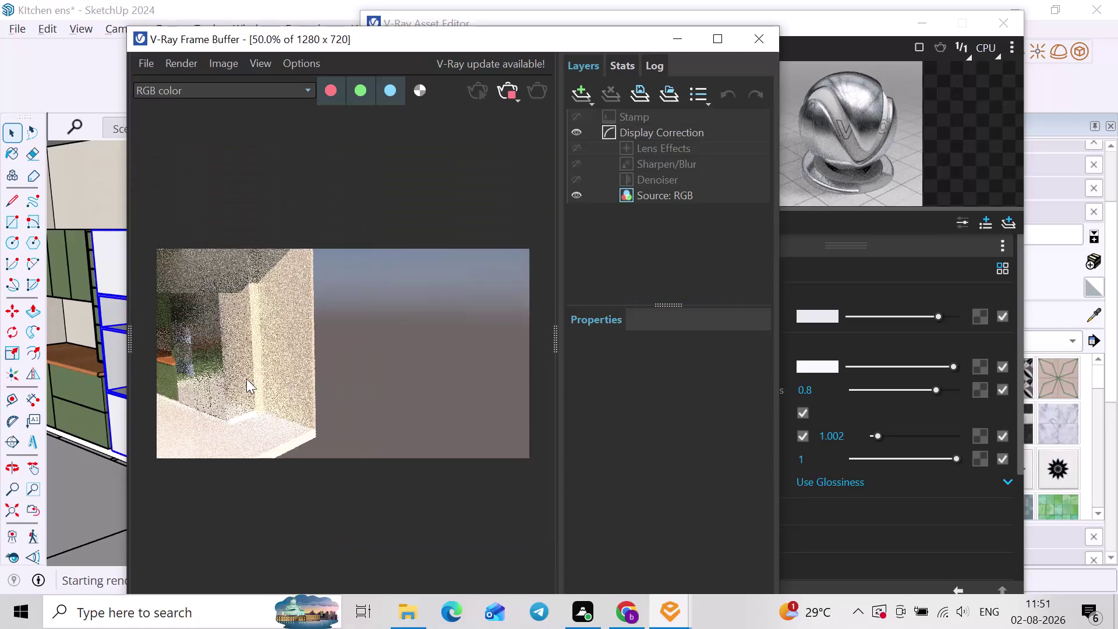
Inspect the test render, then close the V-Ray Frame Buffer and Asset Editor.
middle_drag(243, 379, 283, 383)
scroll(up, 3)
scroll(down, 3)
middle_drag(230, 372, 249, 366)
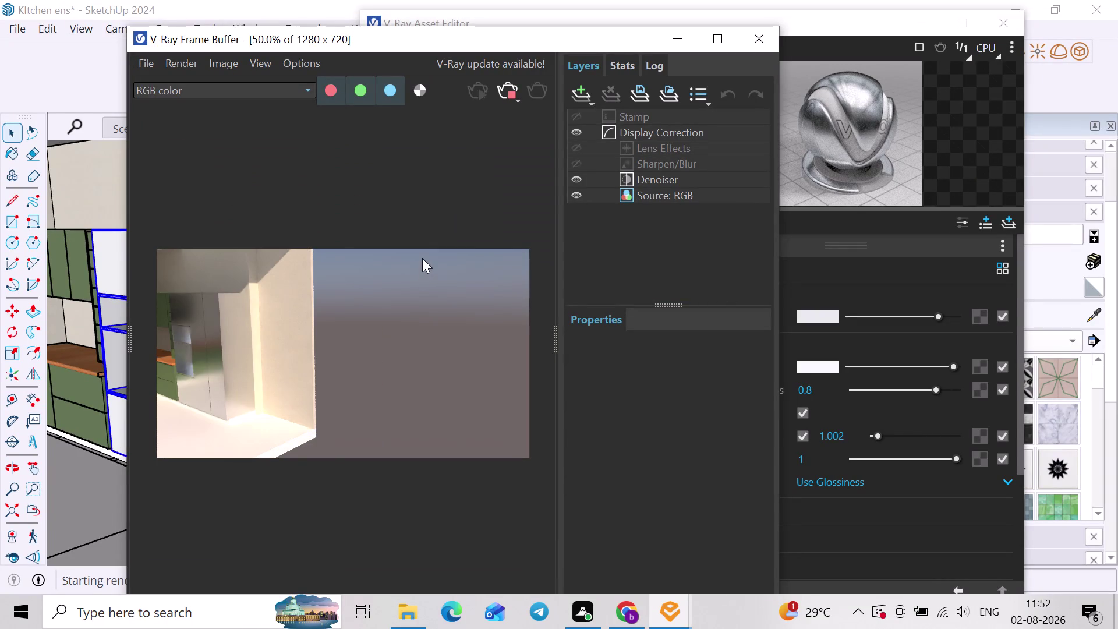
click(507, 98)
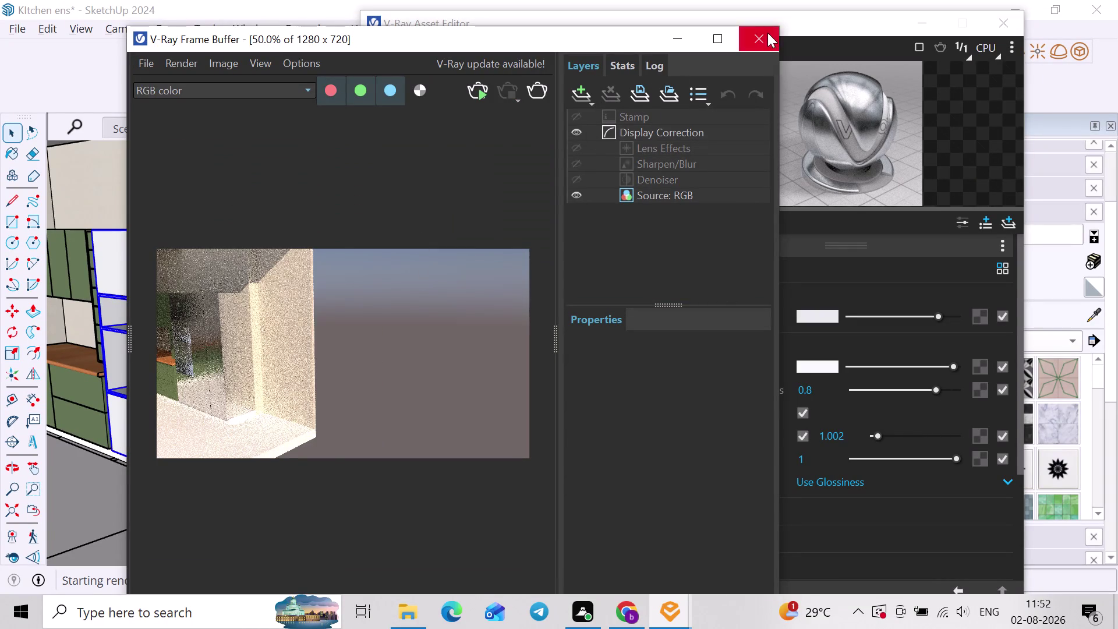
click(767, 33)
click(1005, 23)
Clear the tall cabinet selection and orbit toward the cabinet's base.
scroll(down, 3)
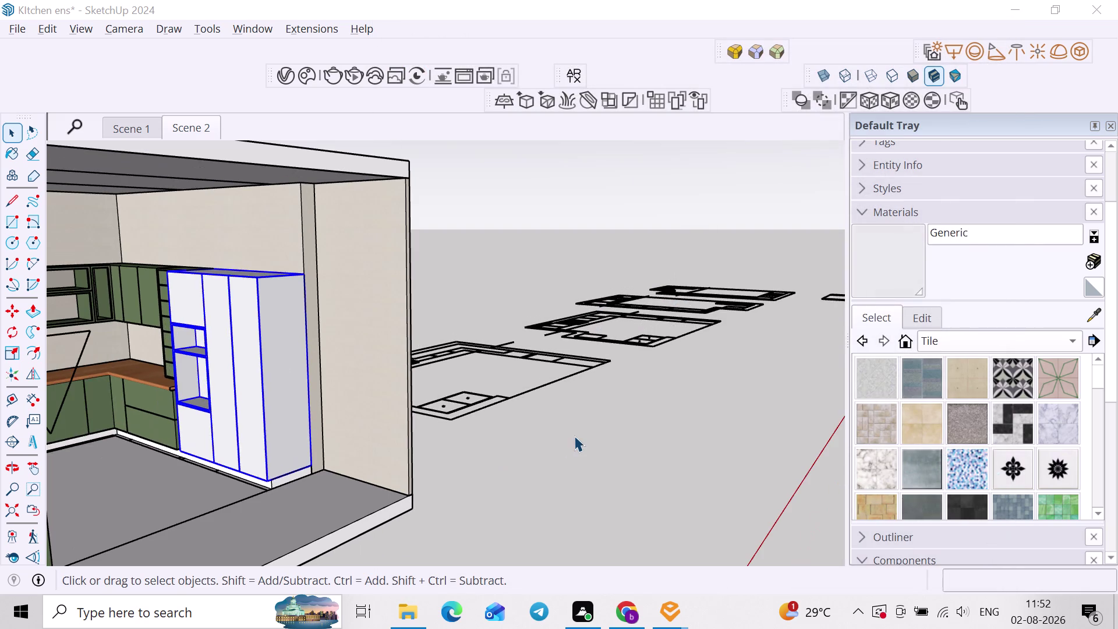
click(577, 444)
middle_drag(475, 507, 508, 479)
middle_drag(459, 504, 382, 526)
middle_drag(347, 526, 519, 495)
scroll(up, 3)
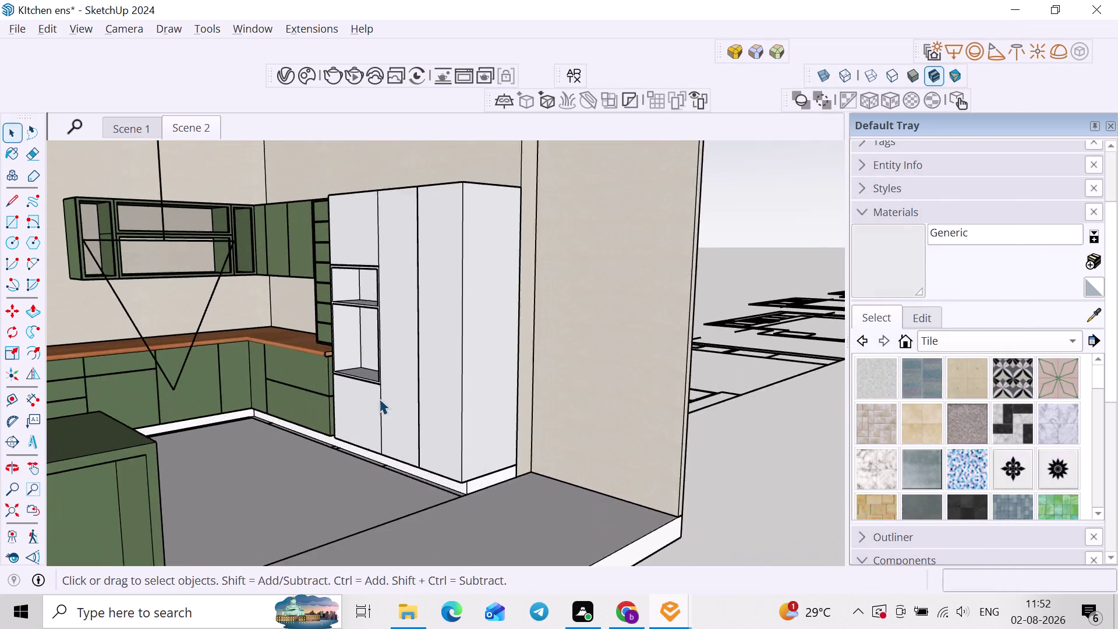
middle_drag(383, 401, 299, 417)
Check the kitchen reference image in the browser, then orbit to the floor plinth.
key(alt+Tab)
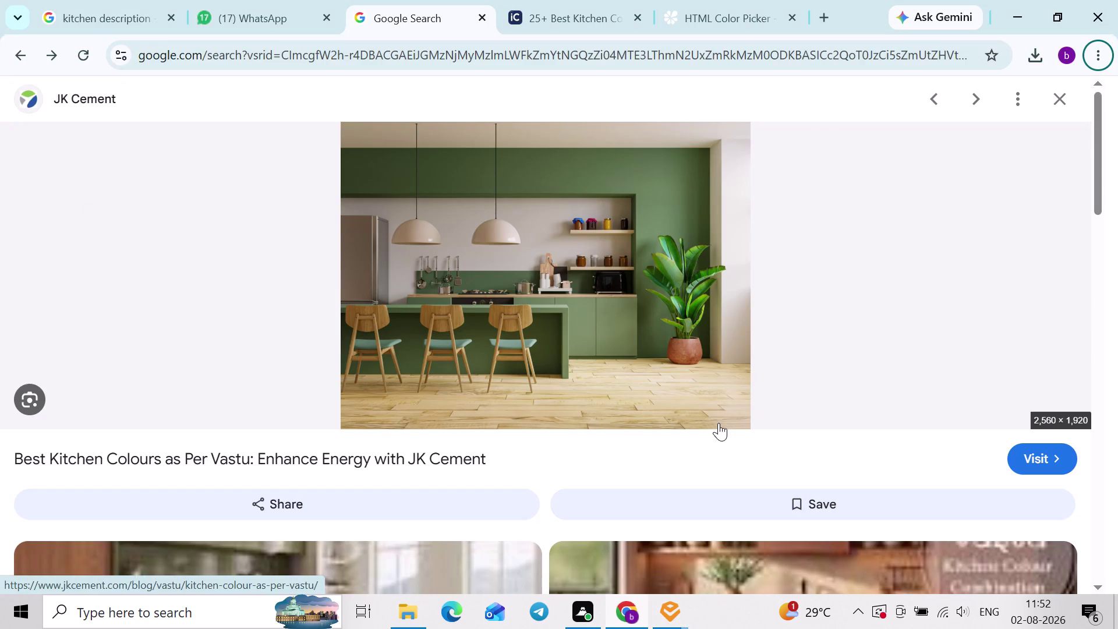
key(alt+Tab)
scroll(up, 3)
middle_drag(454, 464, 486, 435)
scroll(up, 3)
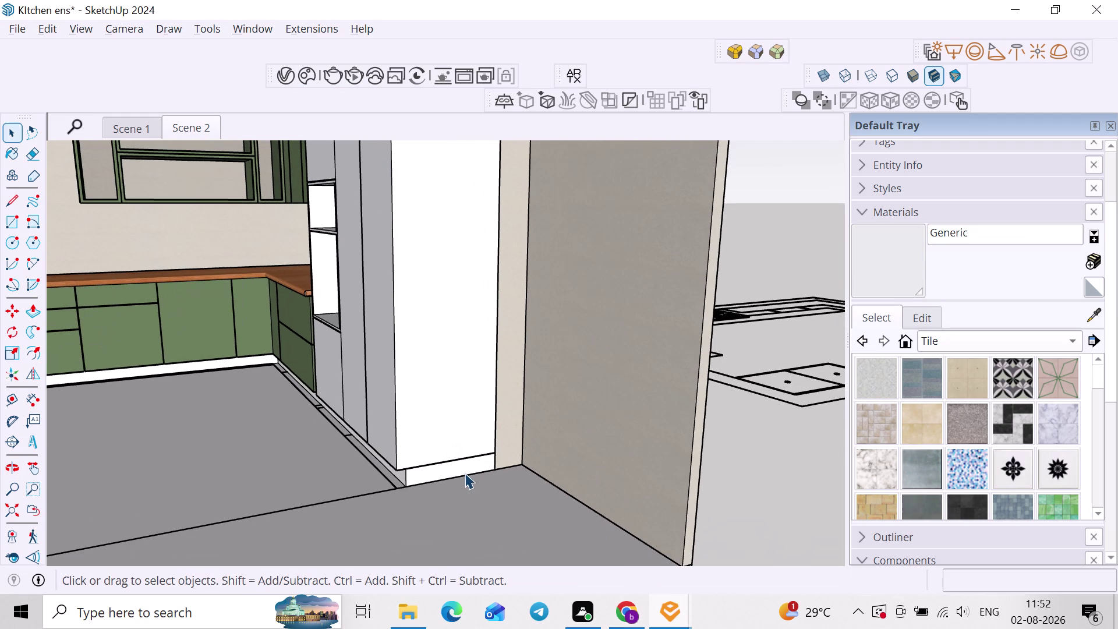
Sample the green Cabinate material and paint the floor plinth strip with it.
click(465, 473)
scroll(down, 3)
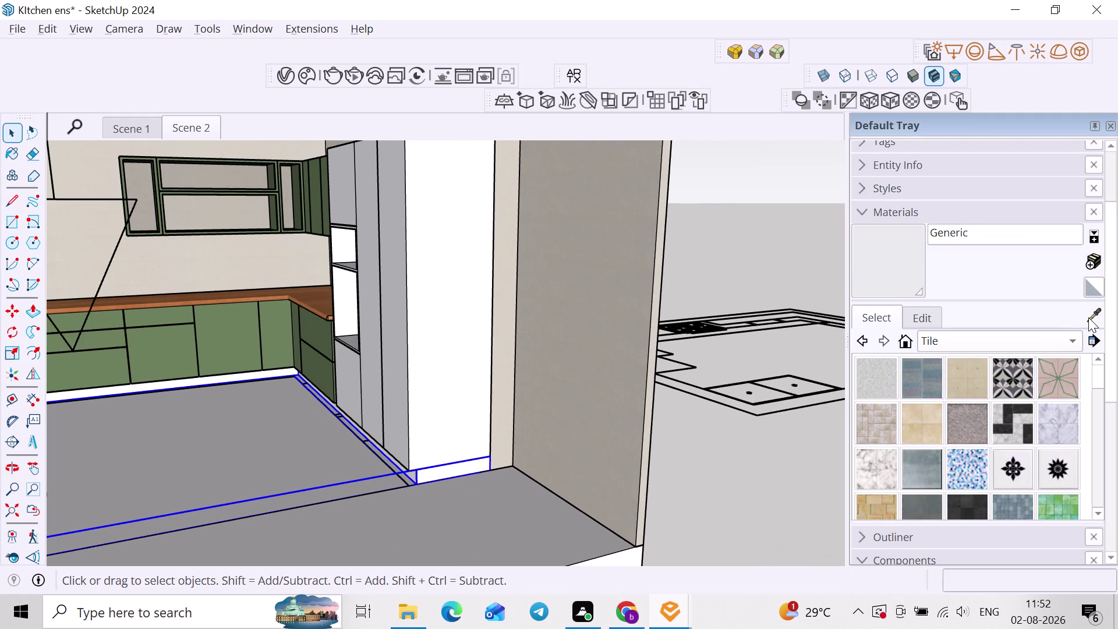
click(1093, 311)
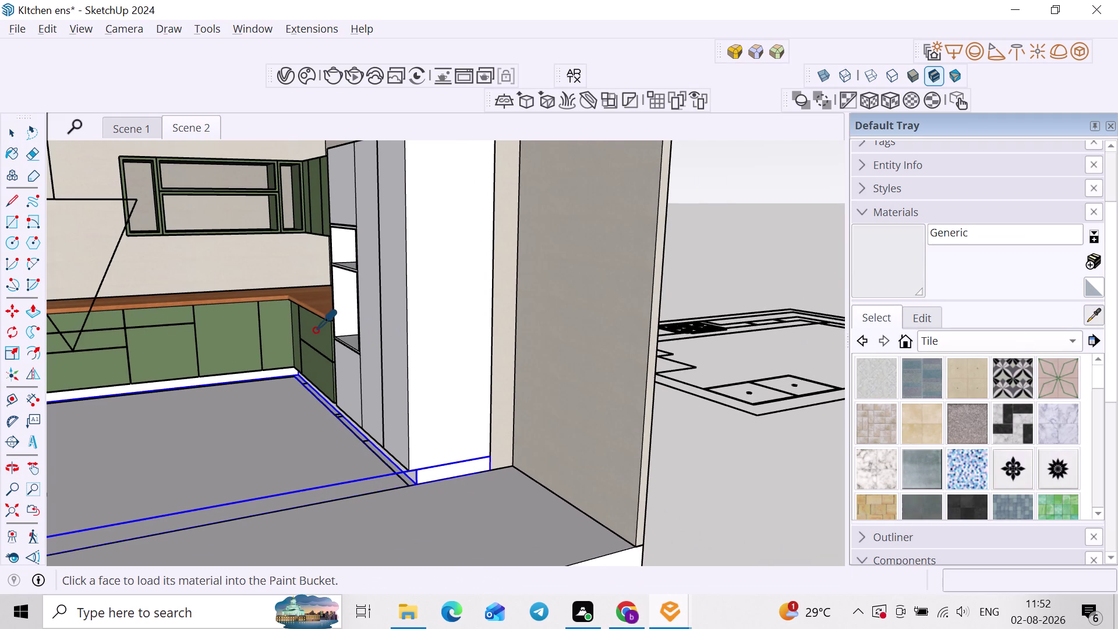
click(315, 330)
click(474, 469)
scroll(down, 3)
middle_drag(457, 470, 532, 421)
scroll(down, 3)
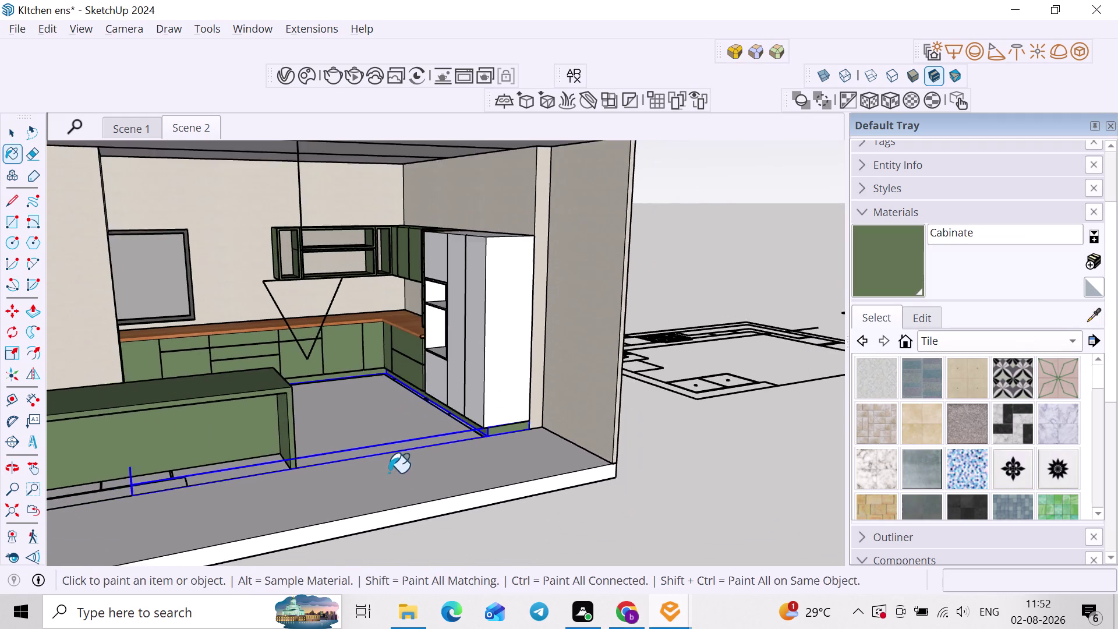
key(space)
click(630, 498)
Orbit around to check the painted plinth and view the kitchen from outside.
middle_drag(582, 491, 492, 480)
middle_drag(525, 479, 606, 491)
scroll(up, 3)
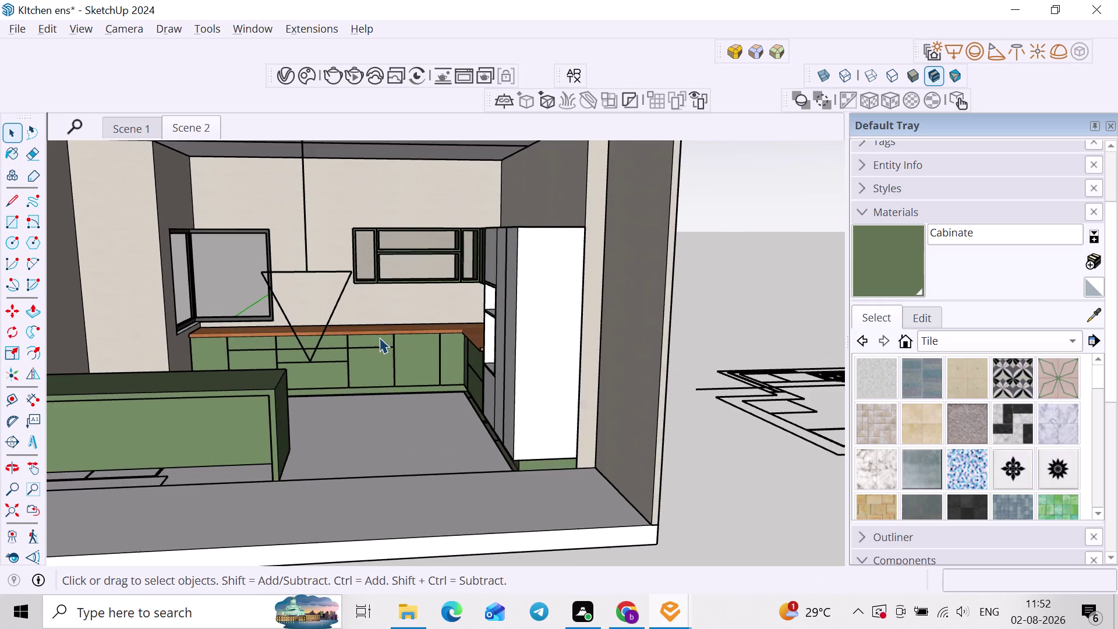
scroll(down, 3)
middle_drag(433, 318, 483, 302)
scroll(up, 3)
scroll(down, 3)
middle_drag(565, 369, 596, 377)
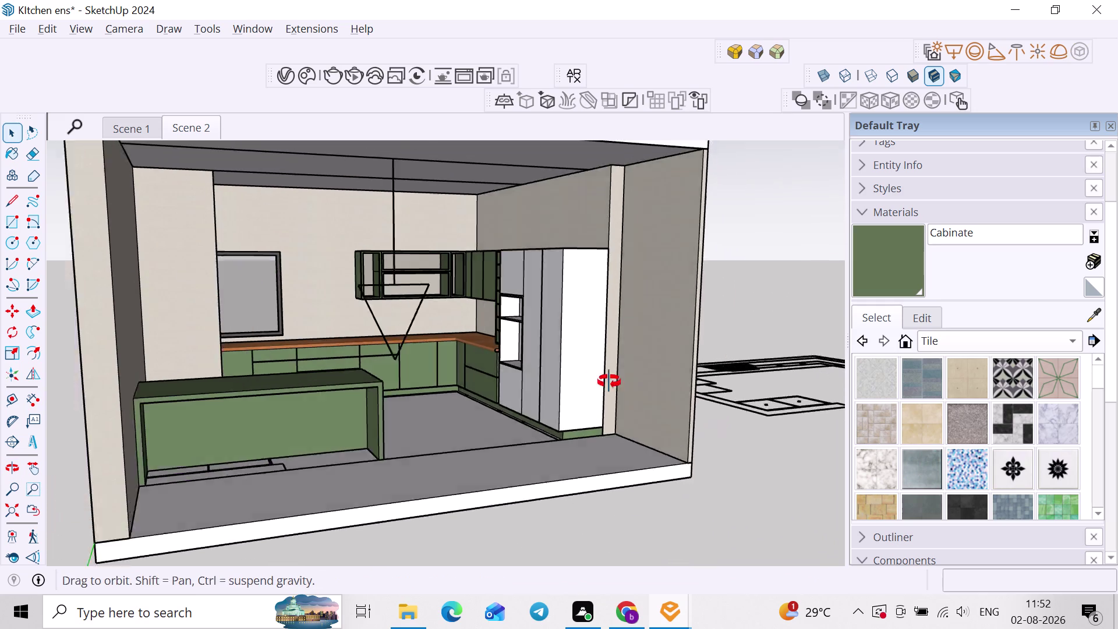
middle_drag(596, 376, 645, 388)
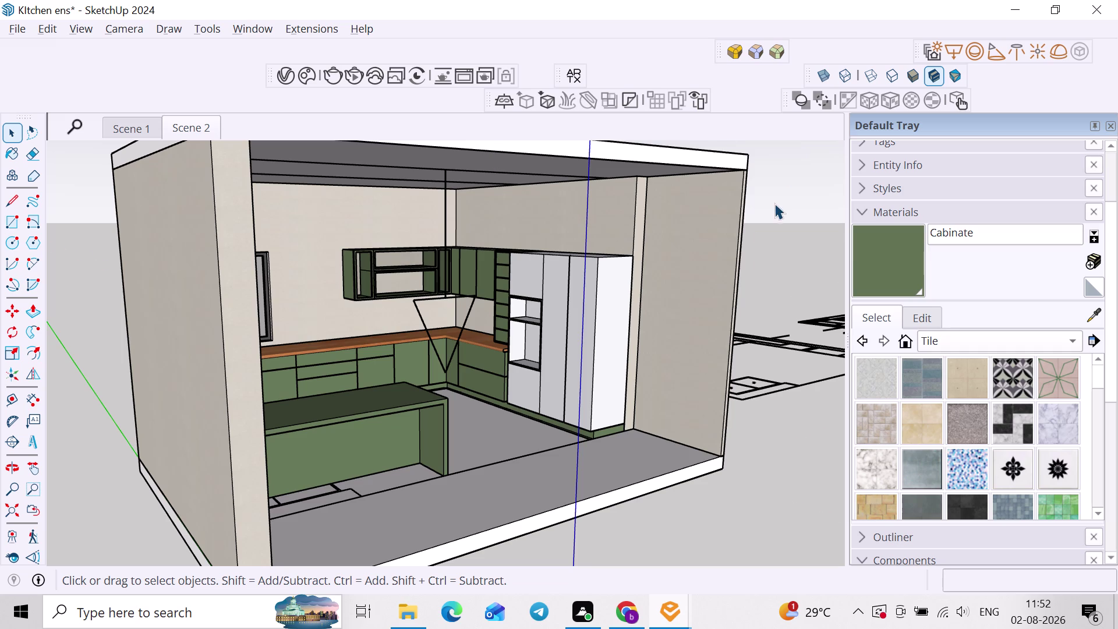
scroll(down, 3)
middle_drag(787, 292, 699, 317)
scroll(up, 3)
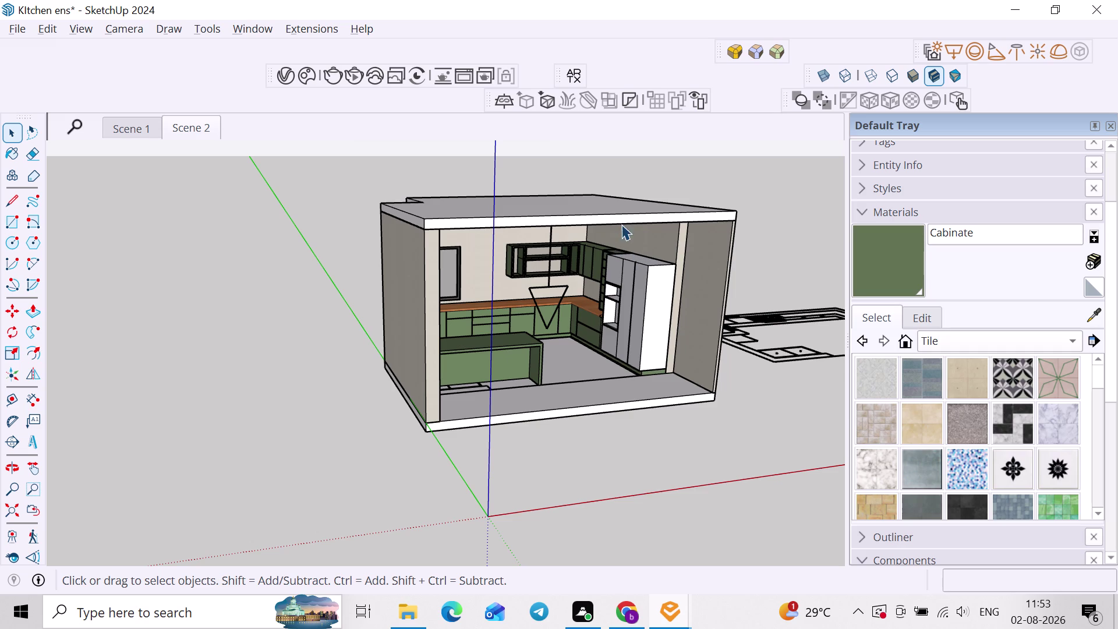
scroll(down, 3)
scroll(down, 3)
middle_drag(675, 360, 415, 432)
scroll(up, 3)
middle_drag(470, 400, 545, 327)
scroll(up, 3)
middle_drag(540, 343, 575, 316)
scroll(up, 3)
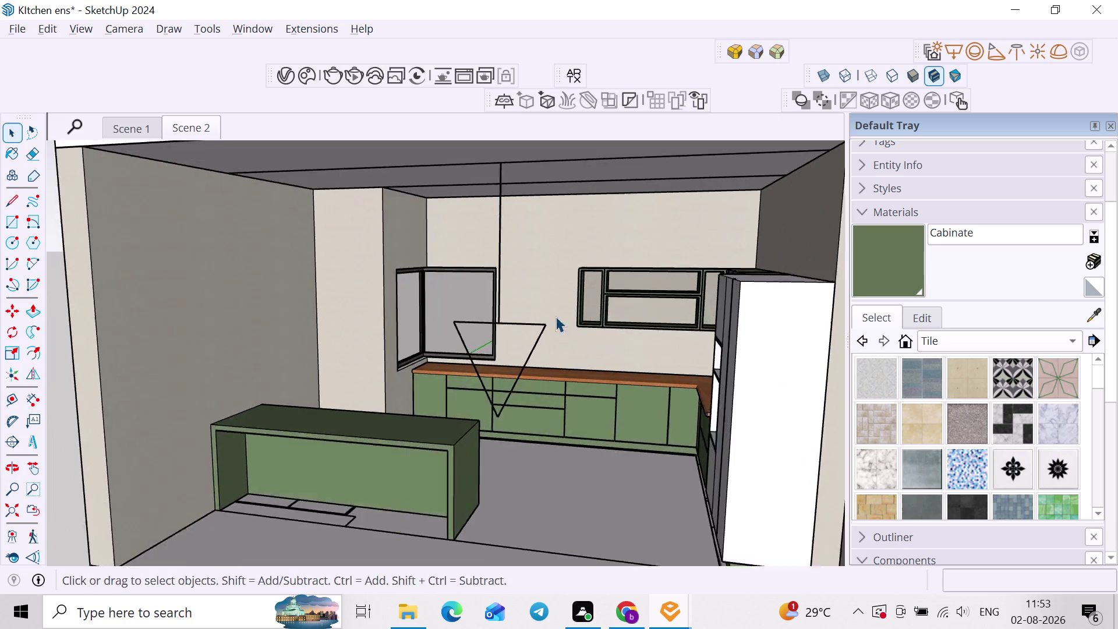
Delete the stray triangular light in front of the window.
scroll(up, 3)
middle_drag(538, 339, 567, 334)
middle_drag(560, 352, 495, 357)
scroll(up, 3)
middle_drag(506, 403, 543, 395)
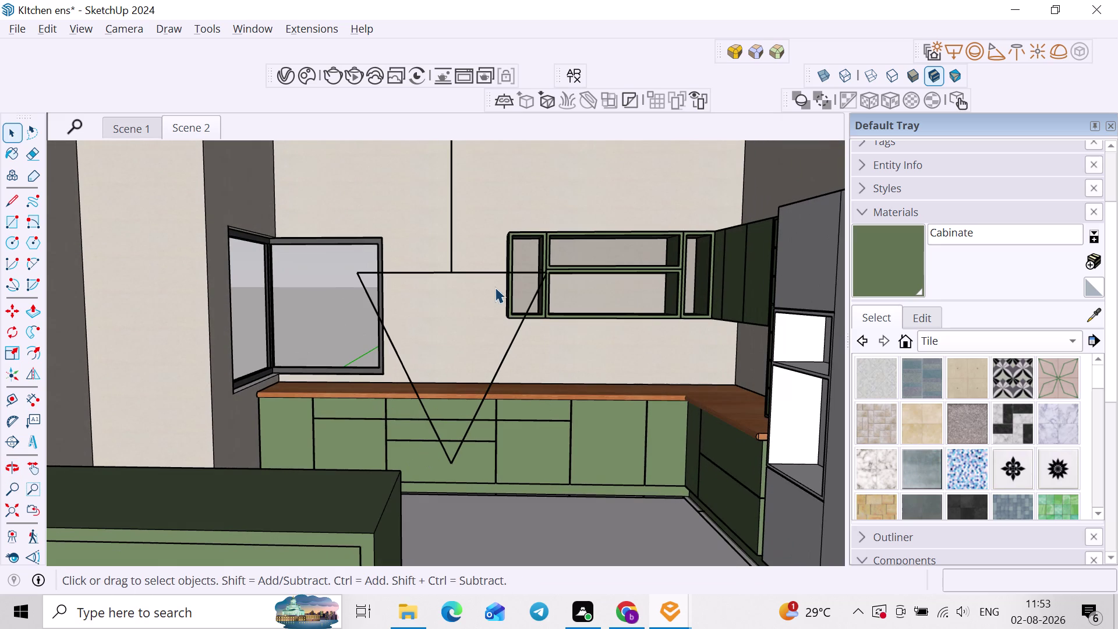
click(495, 277)
click(497, 273)
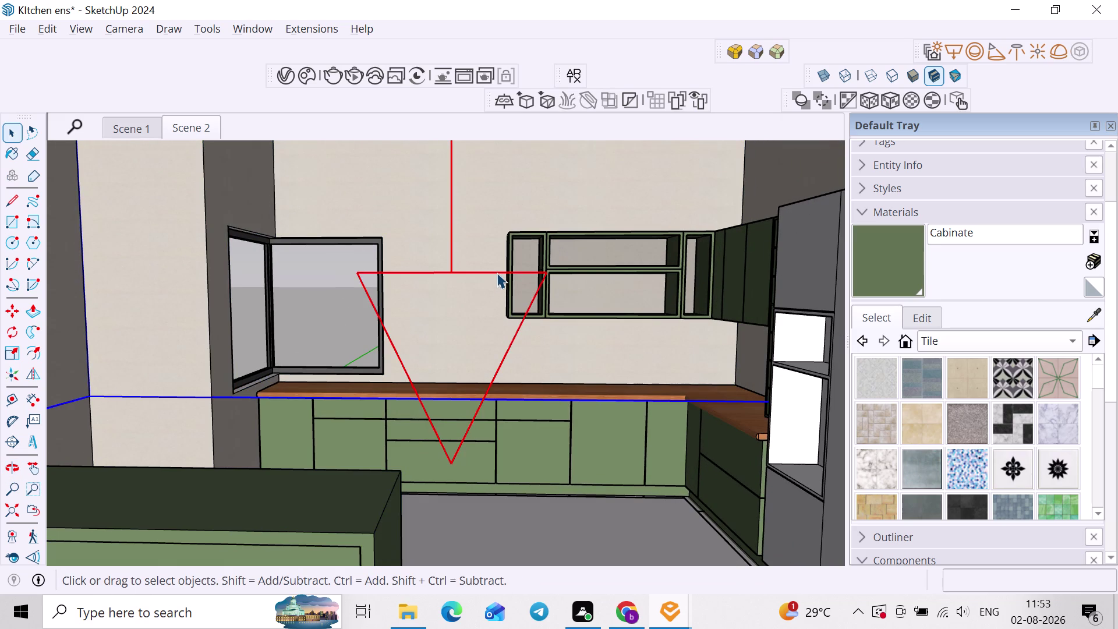
key(Delete)
Run a quick V-Ray test render from Scene 2, then close the frame buffer.
click(206, 132)
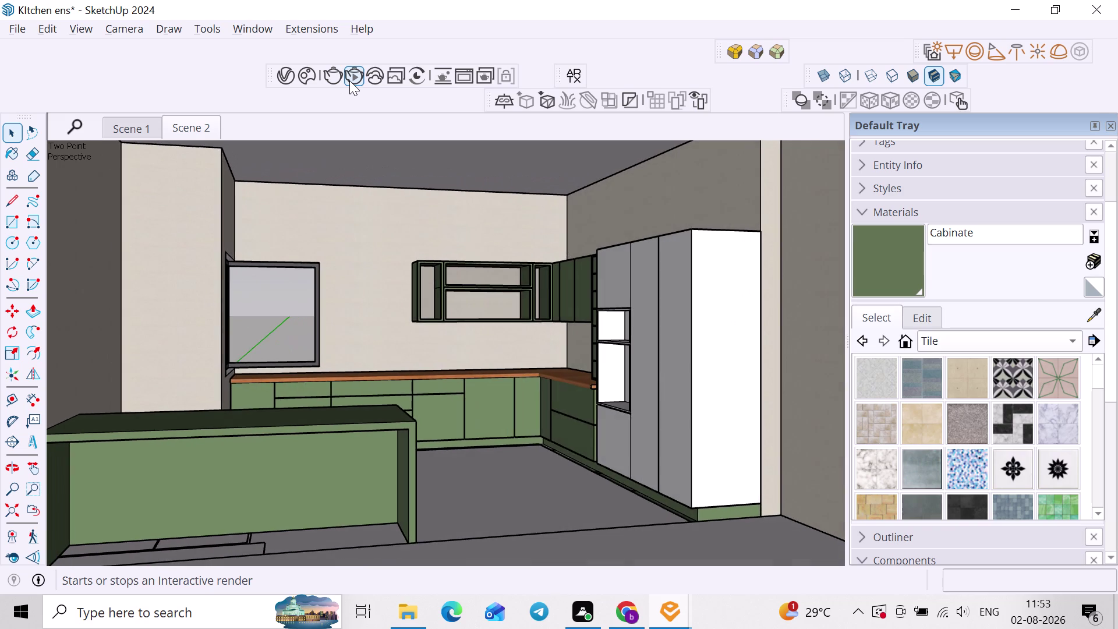
click(350, 80)
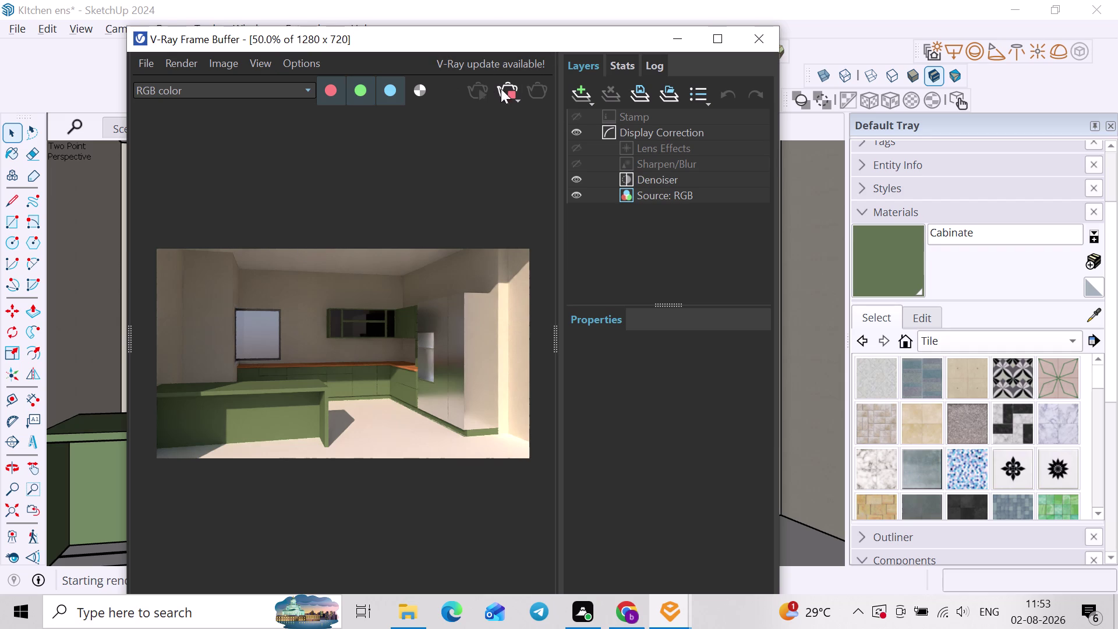
click(512, 97)
click(751, 36)
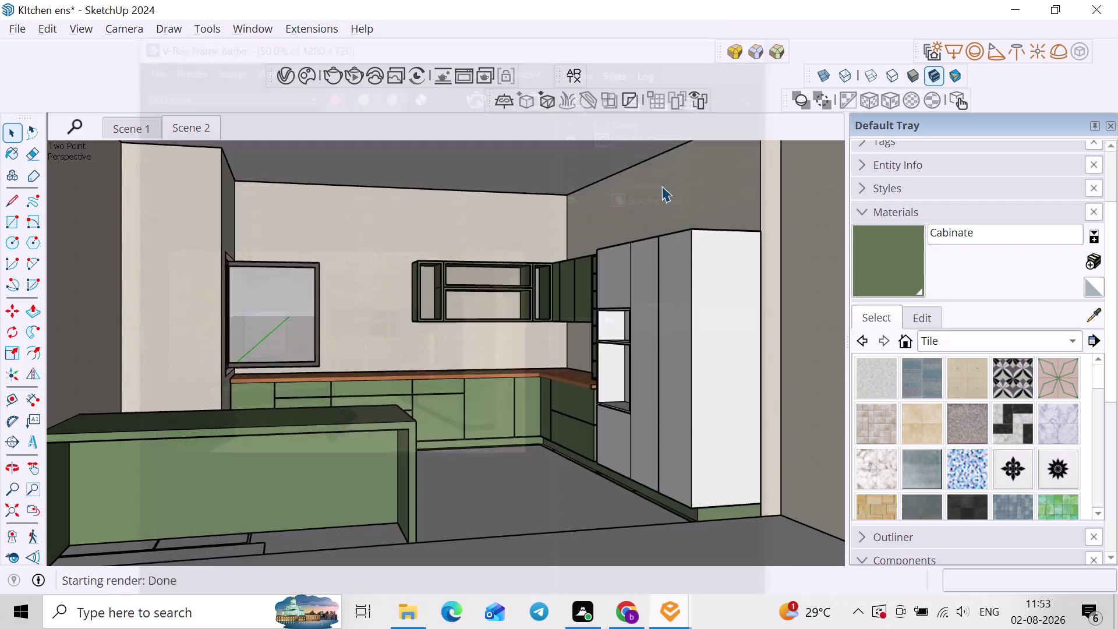
scroll(up, 3)
middle_drag(501, 319, 405, 353)
scroll(up, 3)
middle_drag(450, 307, 527, 316)
scroll(down, 3)
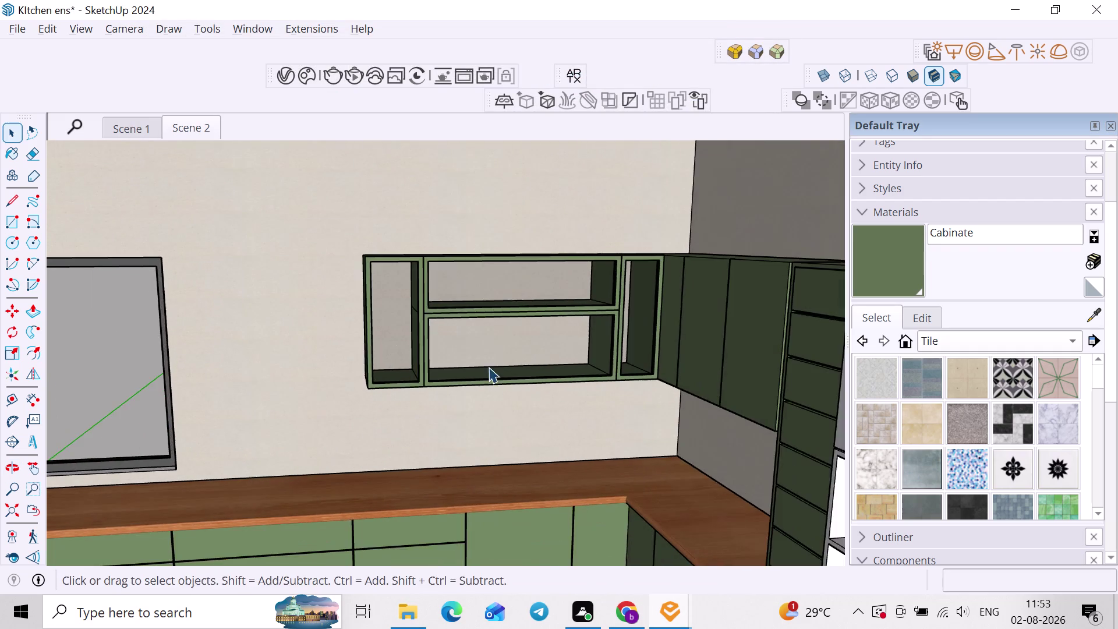
Pick the V-Ray Rectangle Light tool and orbit beneath the left wall cabinet.
scroll(down, 3)
middle_drag(512, 389, 541, 294)
middle_drag(524, 342, 589, 321)
middle_drag(553, 335, 570, 326)
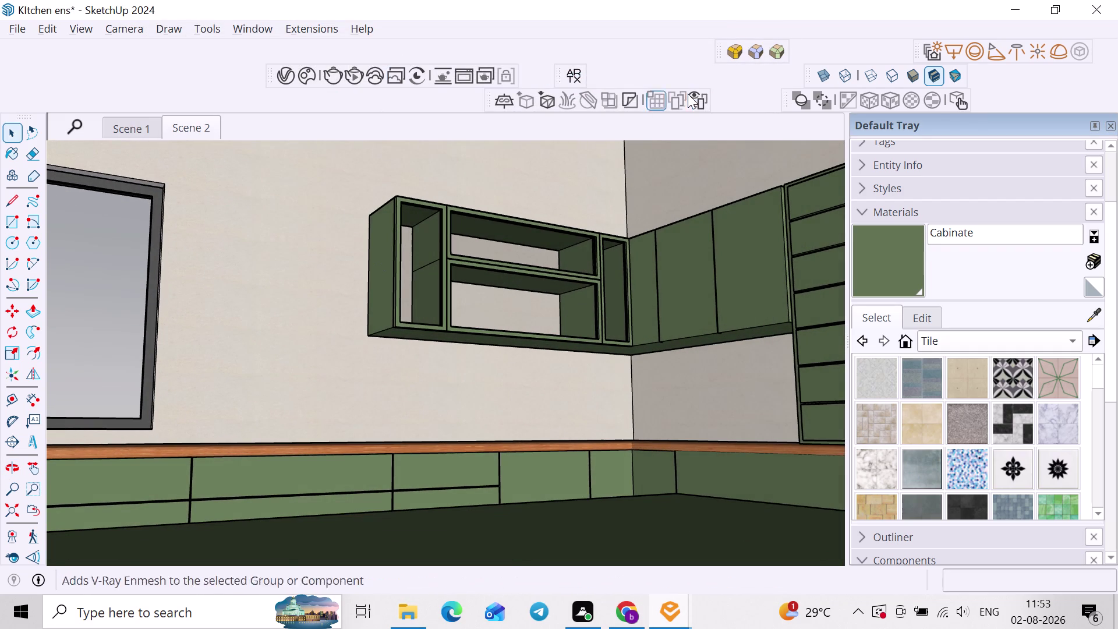
click(960, 50)
middle_drag(593, 375, 634, 334)
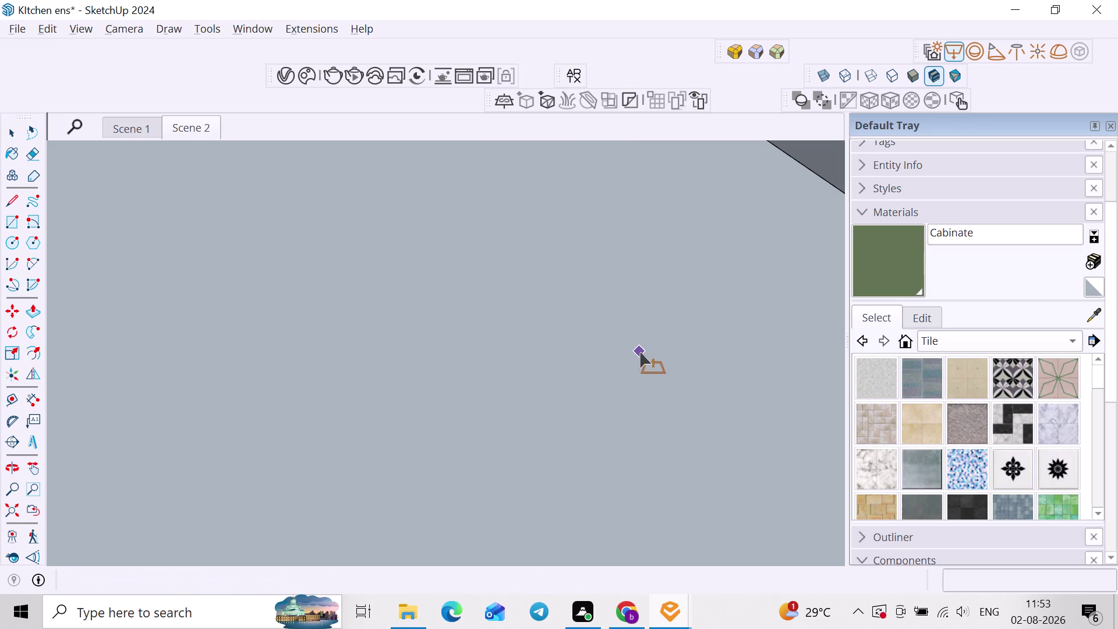
click(28, 508)
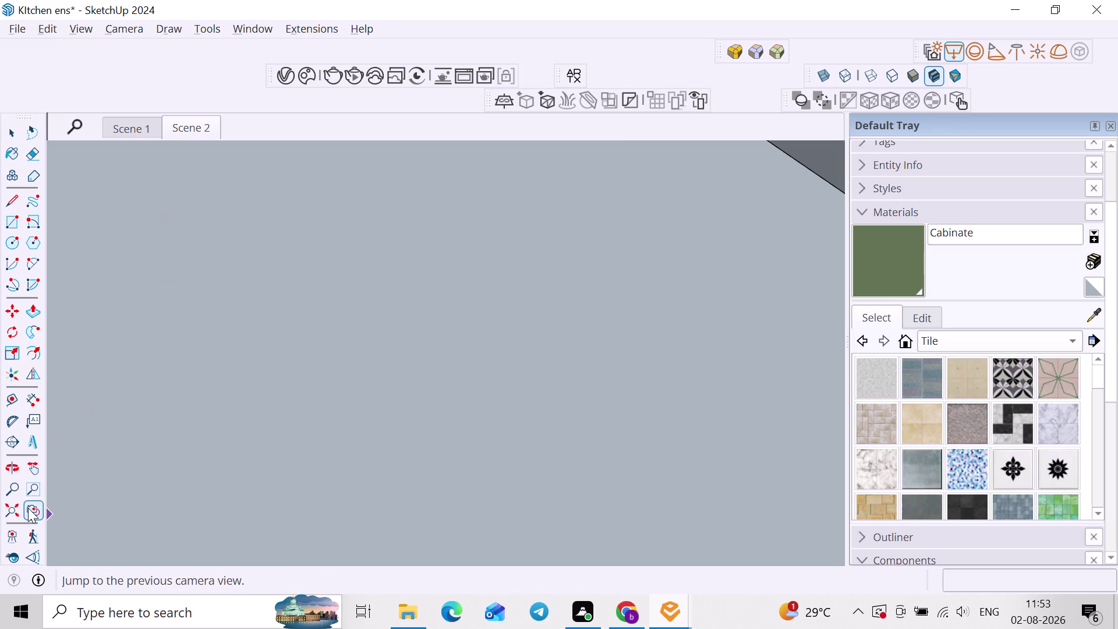
click(28, 507)
scroll(up, 3)
middle_drag(471, 387, 503, 370)
scroll(up, 3)
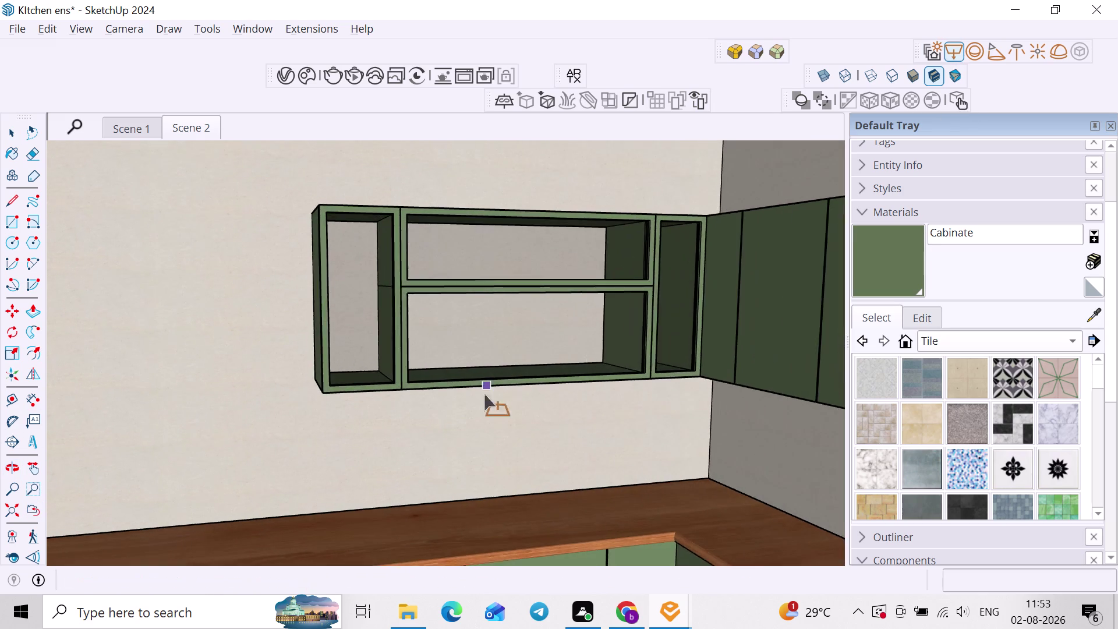
middle_drag(484, 393, 520, 348)
middle_drag(504, 386, 421, 354)
middle_drag(435, 355, 464, 346)
scroll(up, 3)
middle_drag(503, 360, 503, 354)
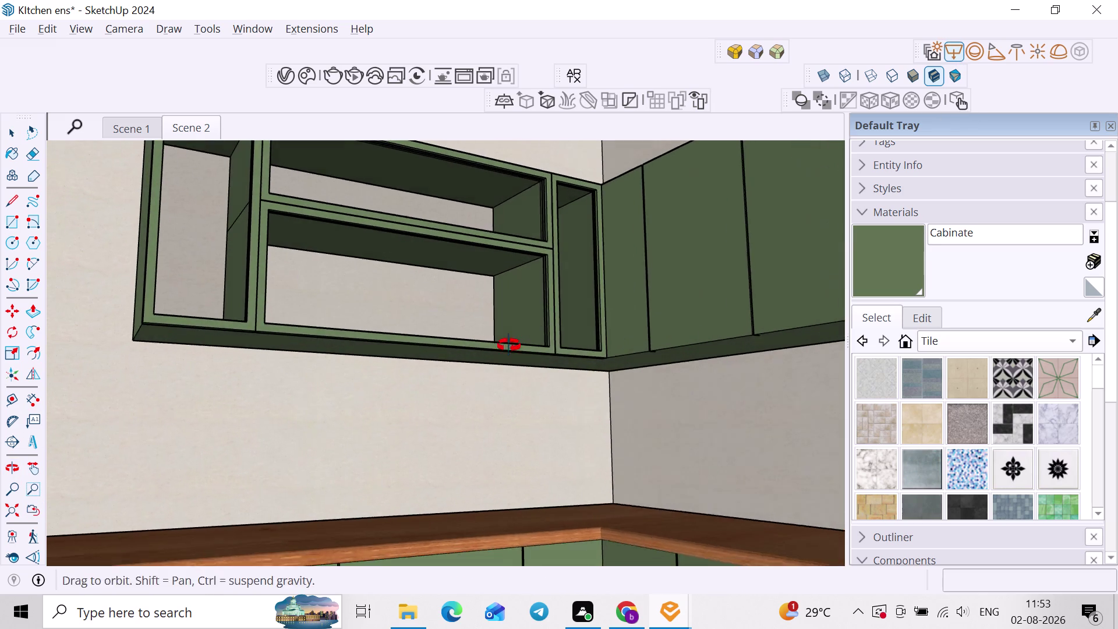
middle_drag(503, 354, 524, 326)
Draw the rectangle light corner to corner under the left cabinet and select it.
click(597, 390)
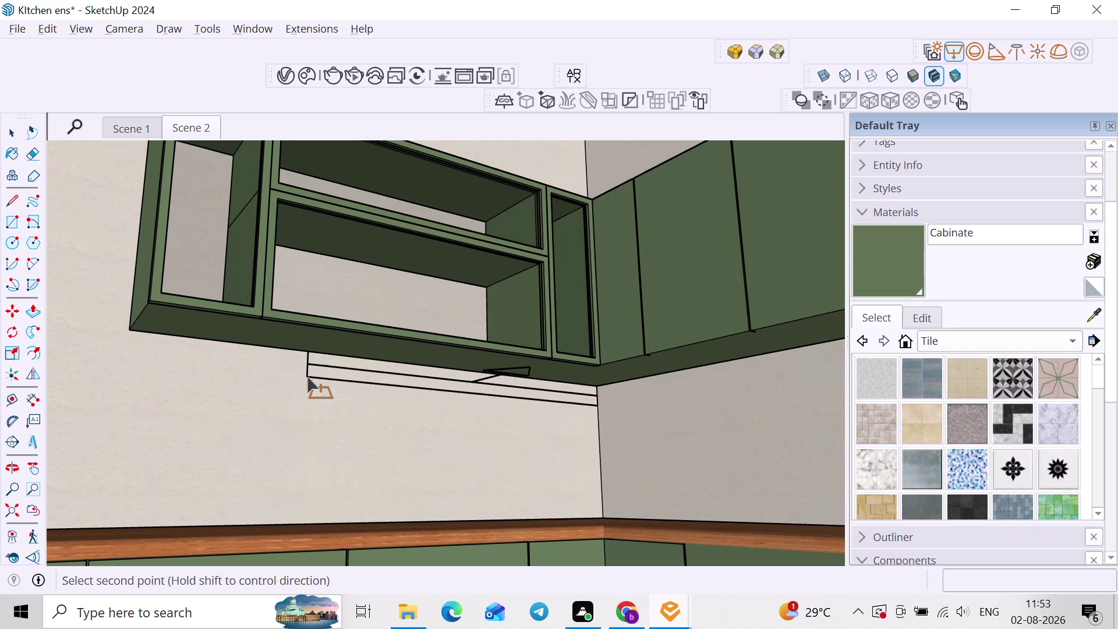
middle_drag(327, 373, 376, 365)
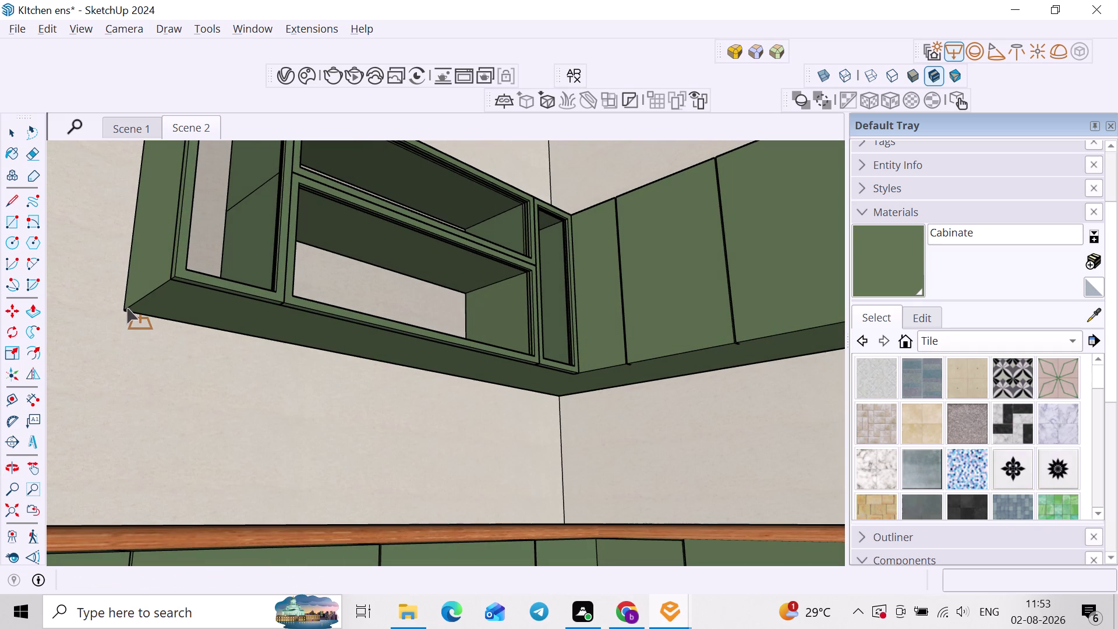
click(151, 292)
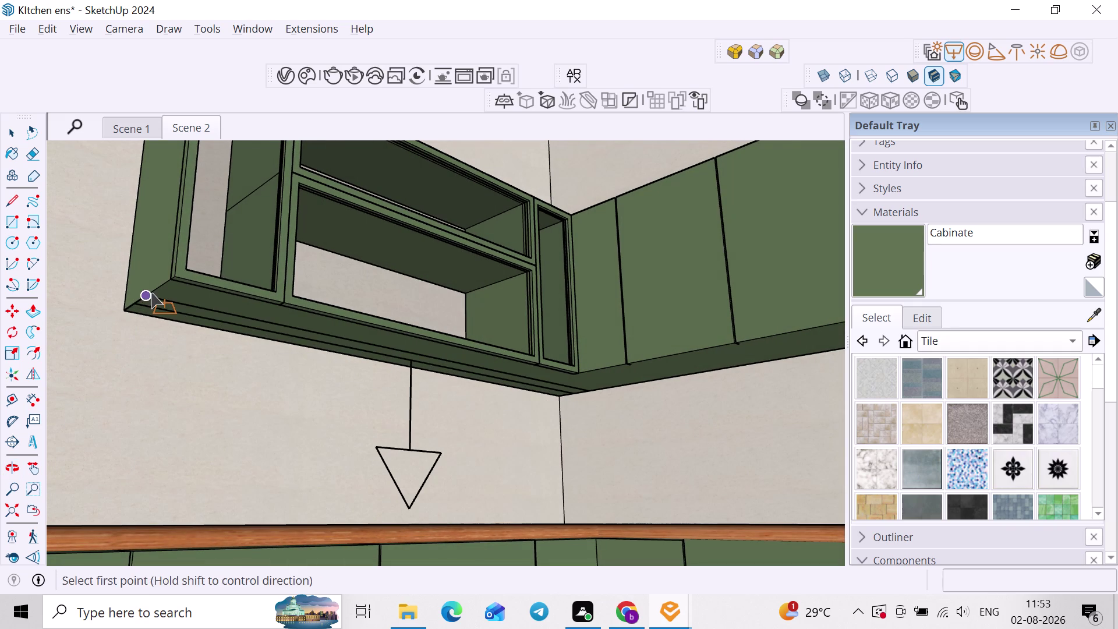
scroll(up, 3)
key(space)
click(258, 323)
scroll(down, 3)
click(411, 374)
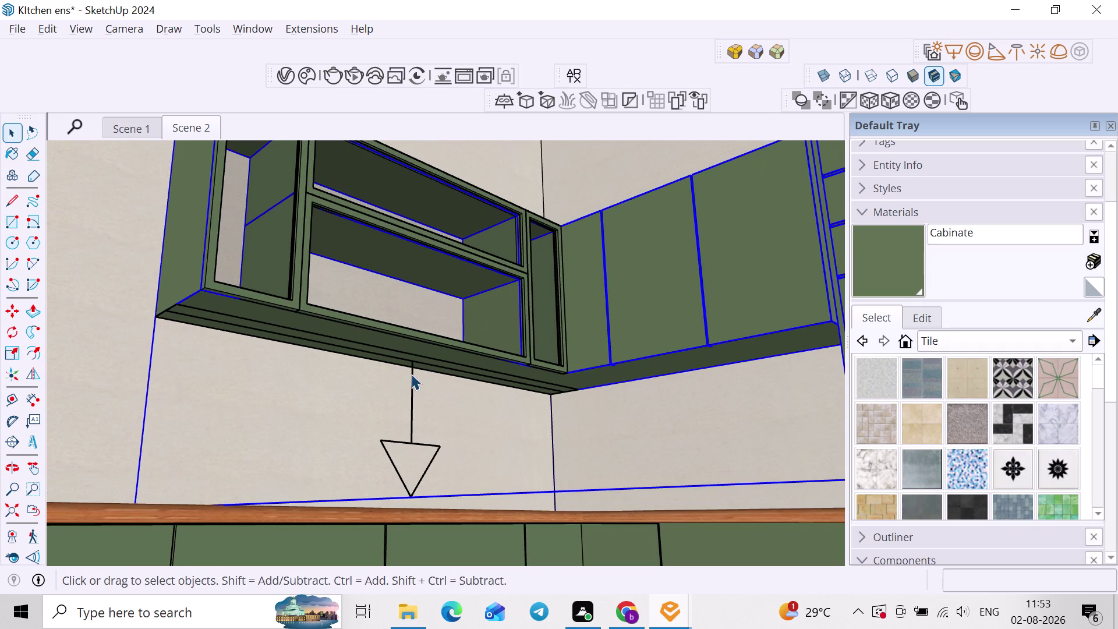
Stretch one side of the selected light along the corner cabinet with Scale.
middle_drag(411, 374, 452, 365)
key(s)
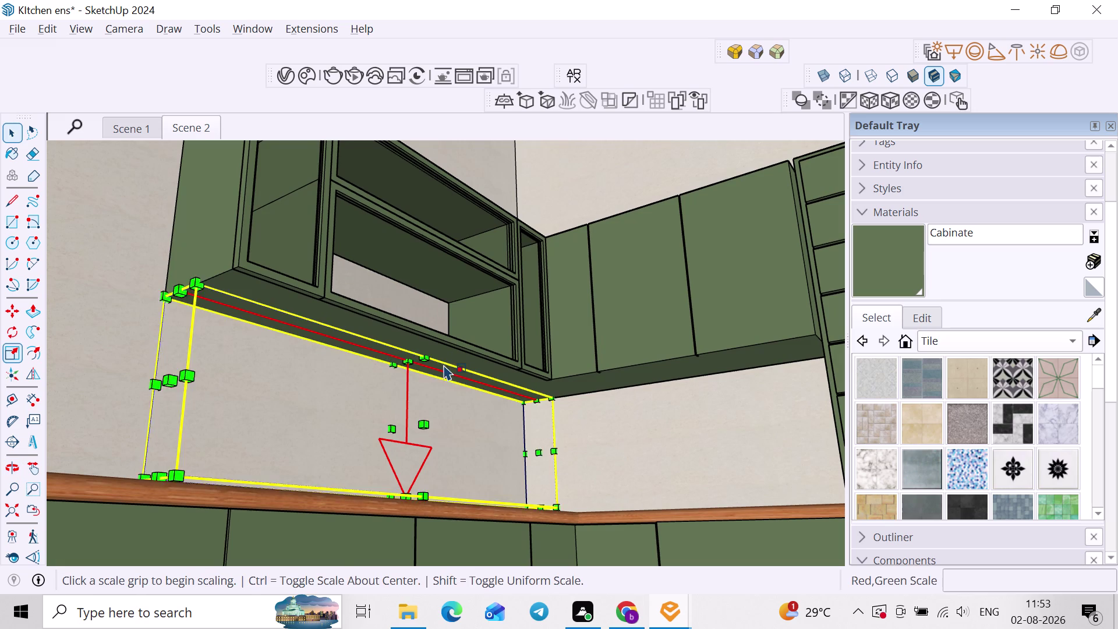
scroll(up, 3)
click(416, 446)
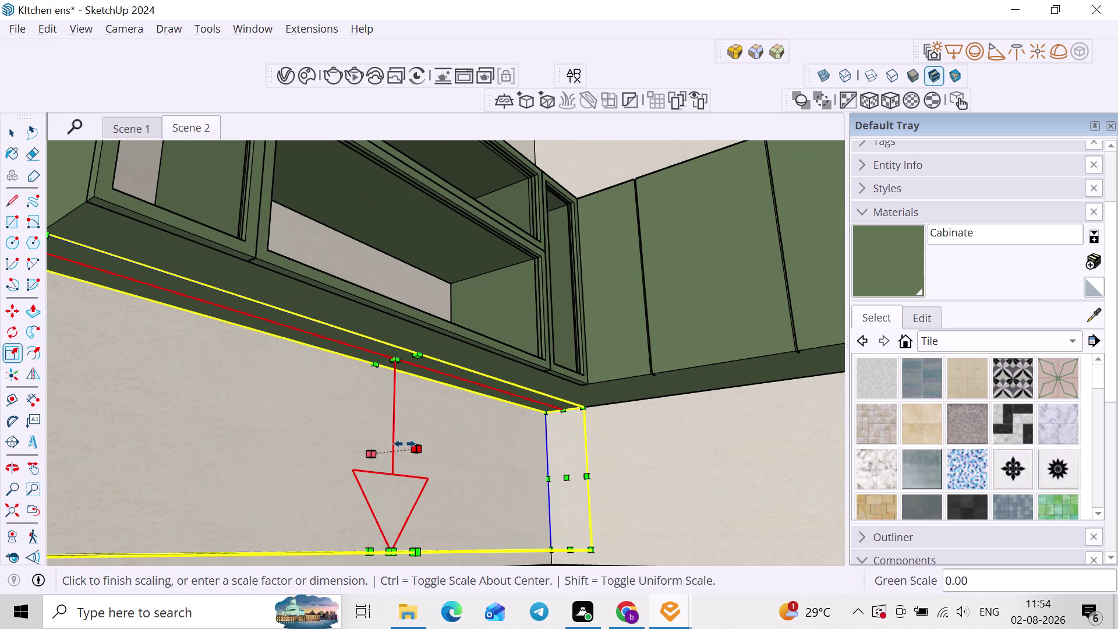
scroll(down, 3)
middle_drag(385, 445, 443, 433)
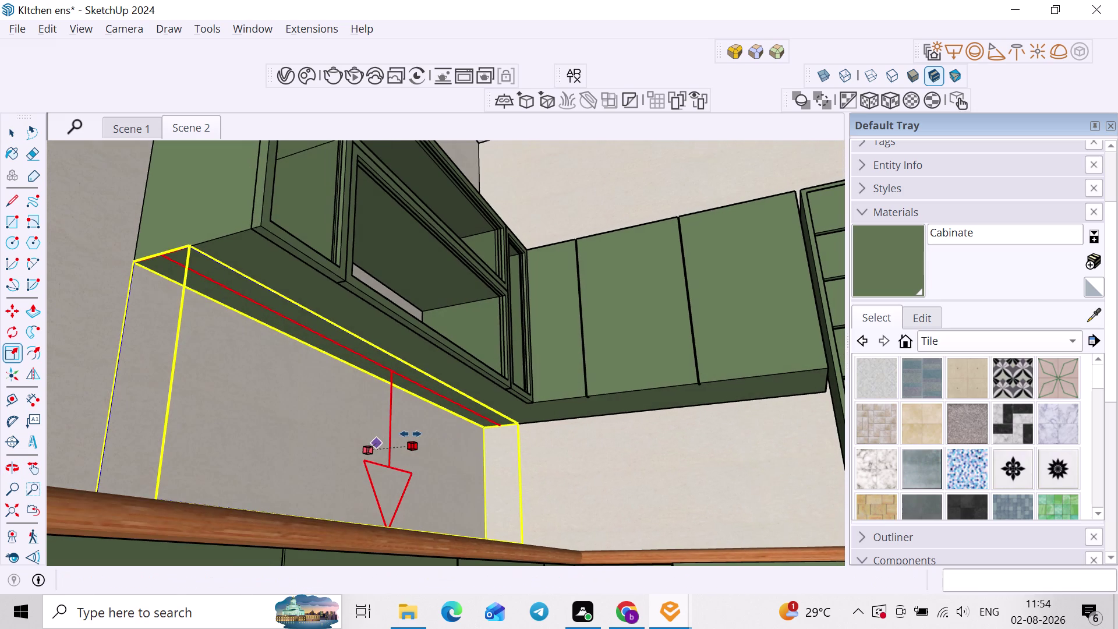
scroll(down, 3)
scroll(up, 3)
key(Escape)
Stretch the light's other end with a second scale pass, then return to selecting.
scroll(up, 3)
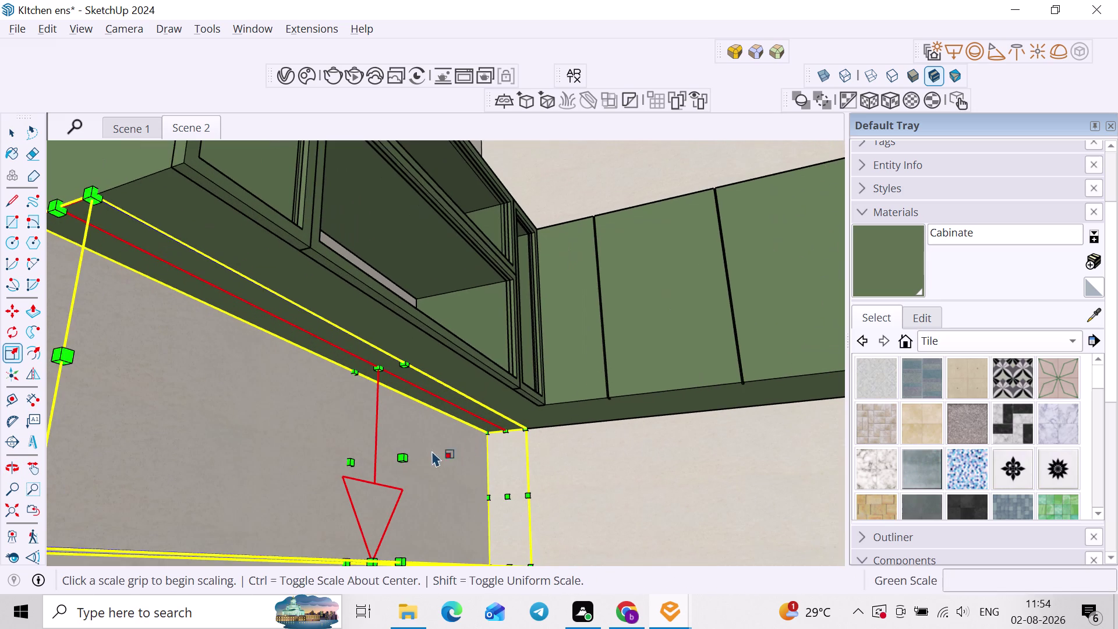
scroll(down, 3)
middle_drag(417, 462, 423, 488)
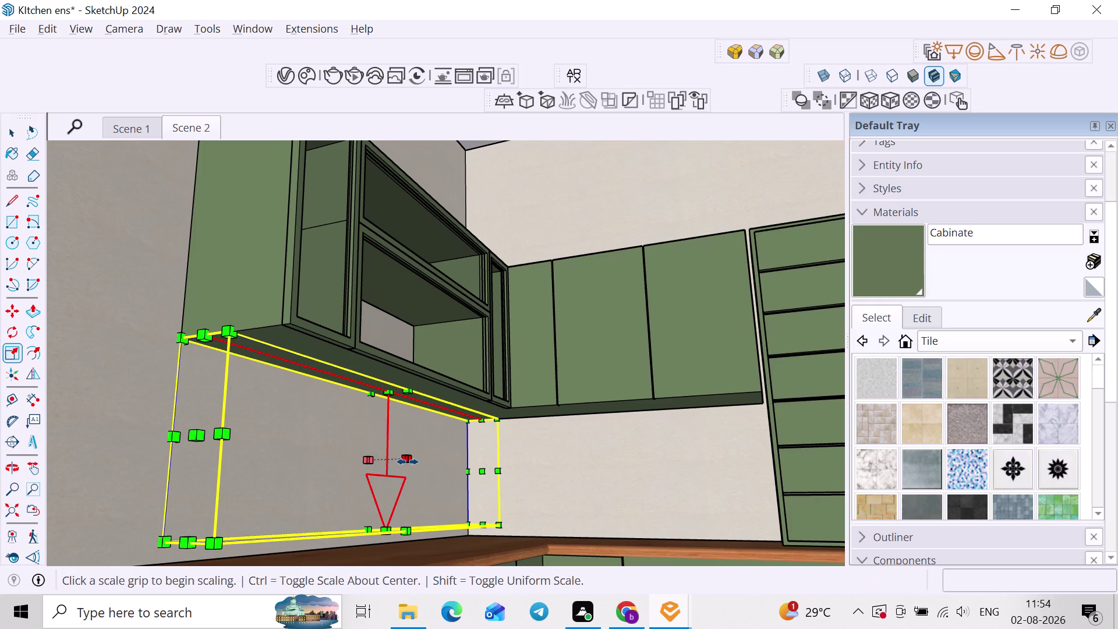
click(408, 461)
scroll(down, 3)
middle_drag(420, 463, 464, 473)
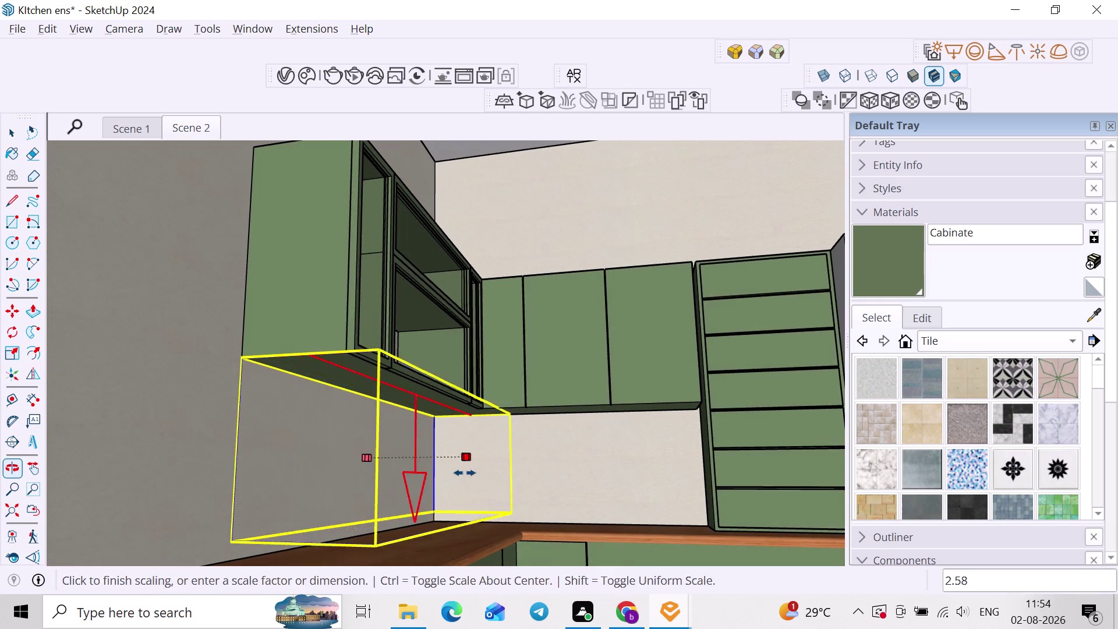
key(space)
scroll(up, 3)
middle_click(408, 479)
key(s)
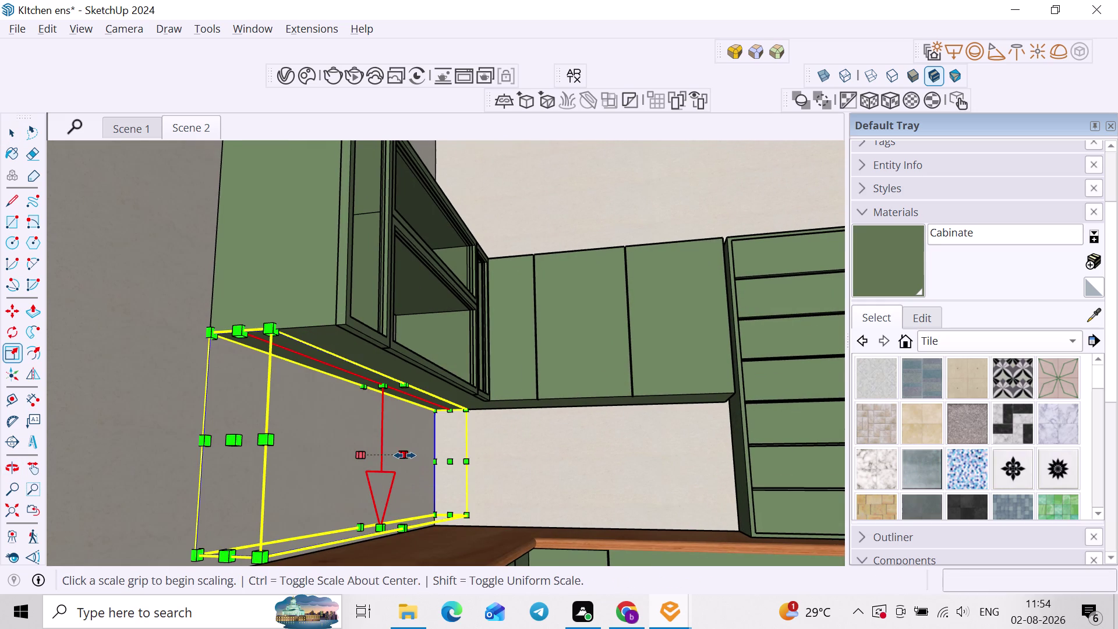
click(405, 456)
middle_drag(289, 451, 309, 452)
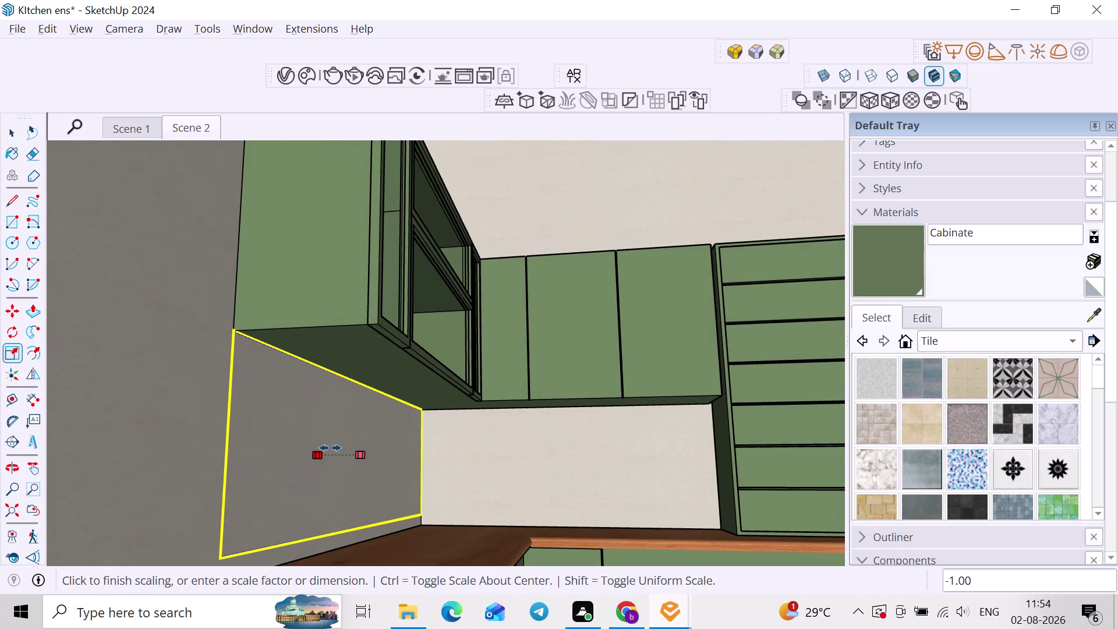
scroll(down, 3)
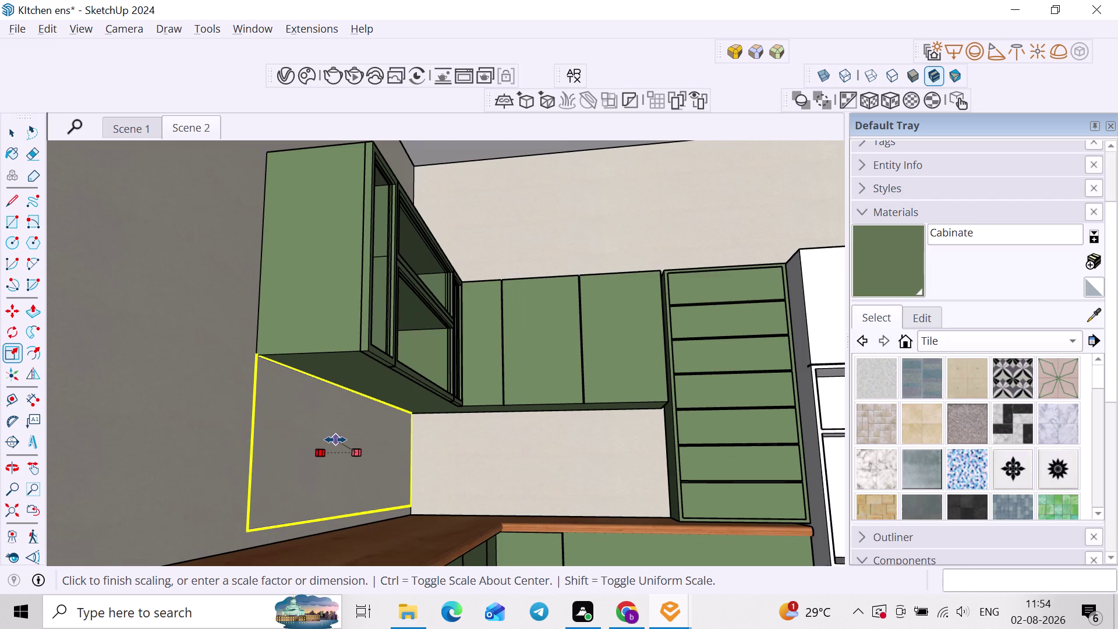
key(Escape)
middle_drag(344, 424, 383, 435)
key(space)
click(353, 454)
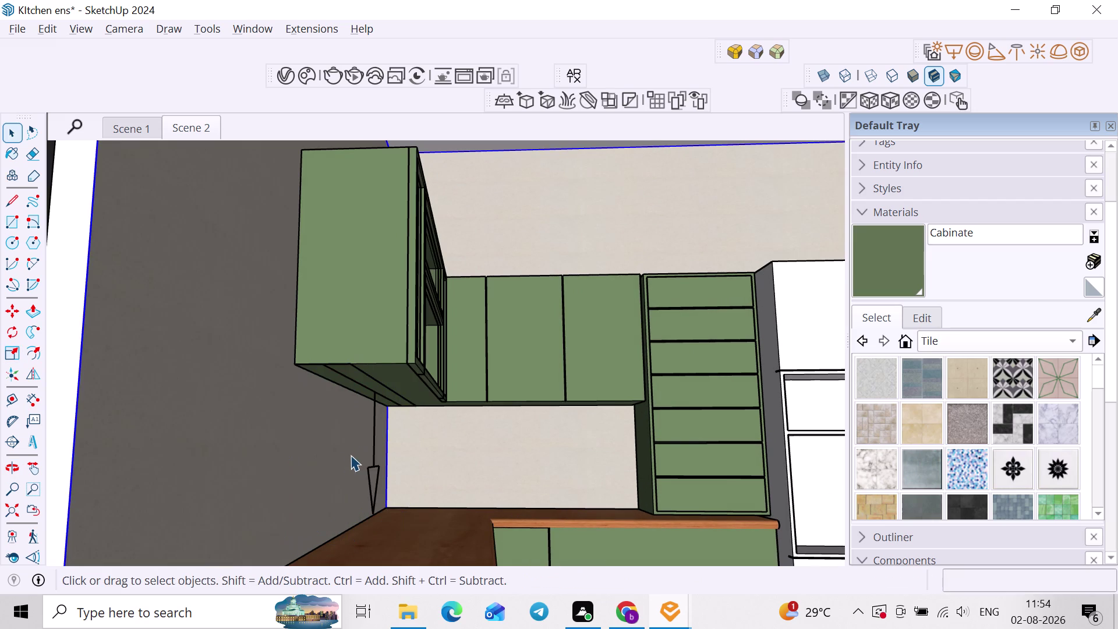
Apply a context-menu action to the kitchen group and orbit around the cabinets.
click(376, 467)
right_click(382, 470)
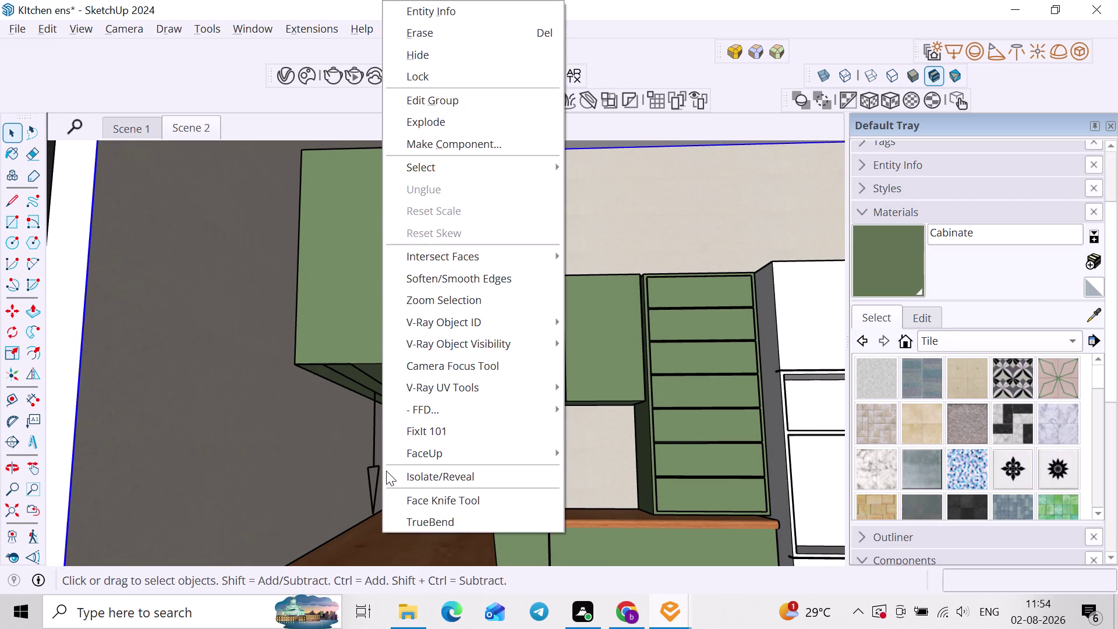
click(413, 472)
scroll(down, 3)
scroll(down, 3)
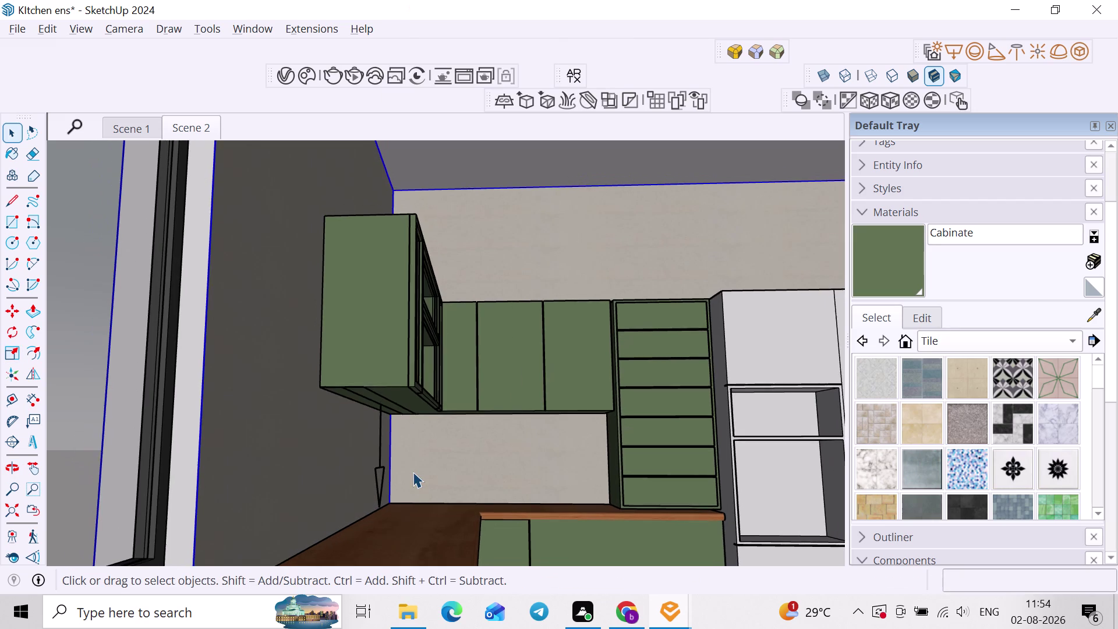
scroll(down, 3)
middle_drag(429, 469, 264, 492)
scroll(down, 3)
scroll(up, 3)
scroll(down, 3)
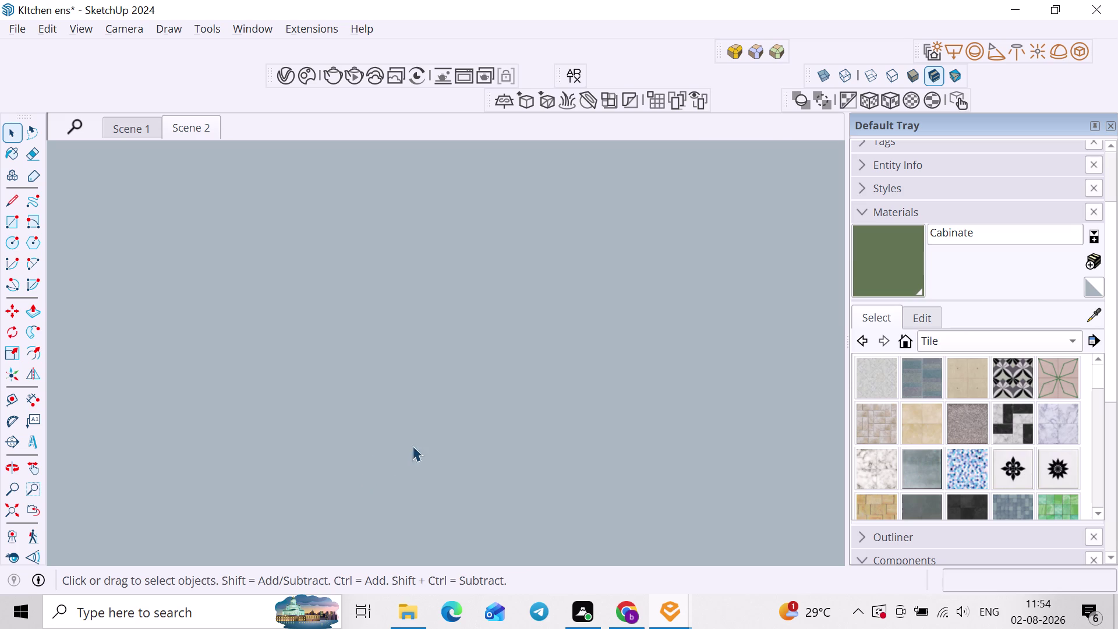
click(21, 505)
Zoom along the base cabinets until the wall cabinet and its light are in view.
scroll(up, 3)
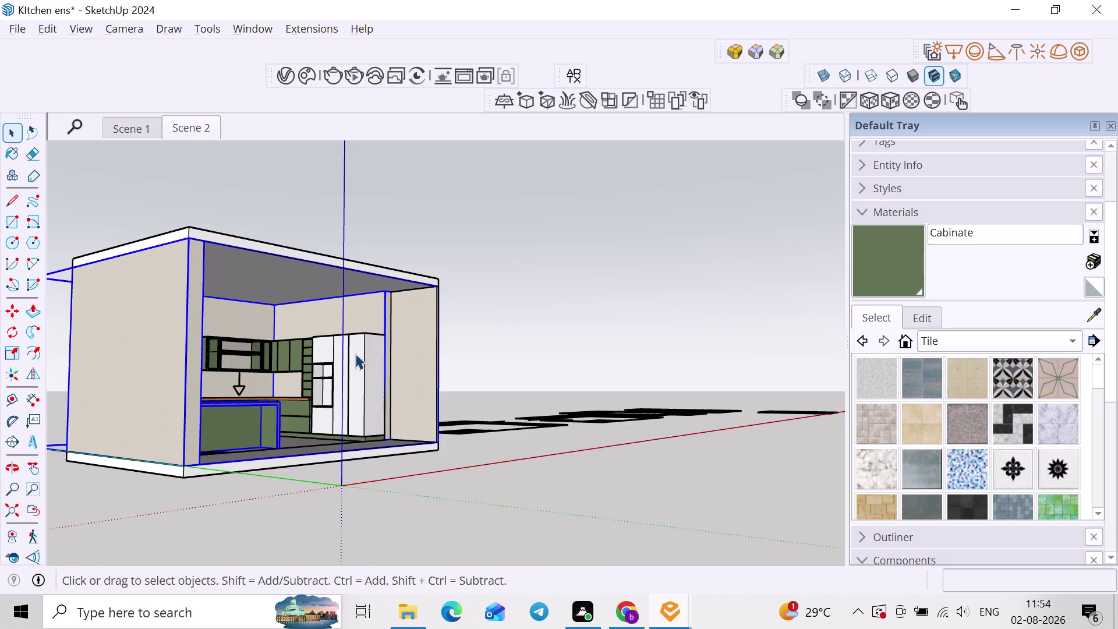
middle_drag(288, 367, 137, 394)
scroll(up, 3)
middle_drag(330, 313, 395, 295)
scroll(up, 3)
middle_drag(390, 320, 500, 264)
scroll(up, 3)
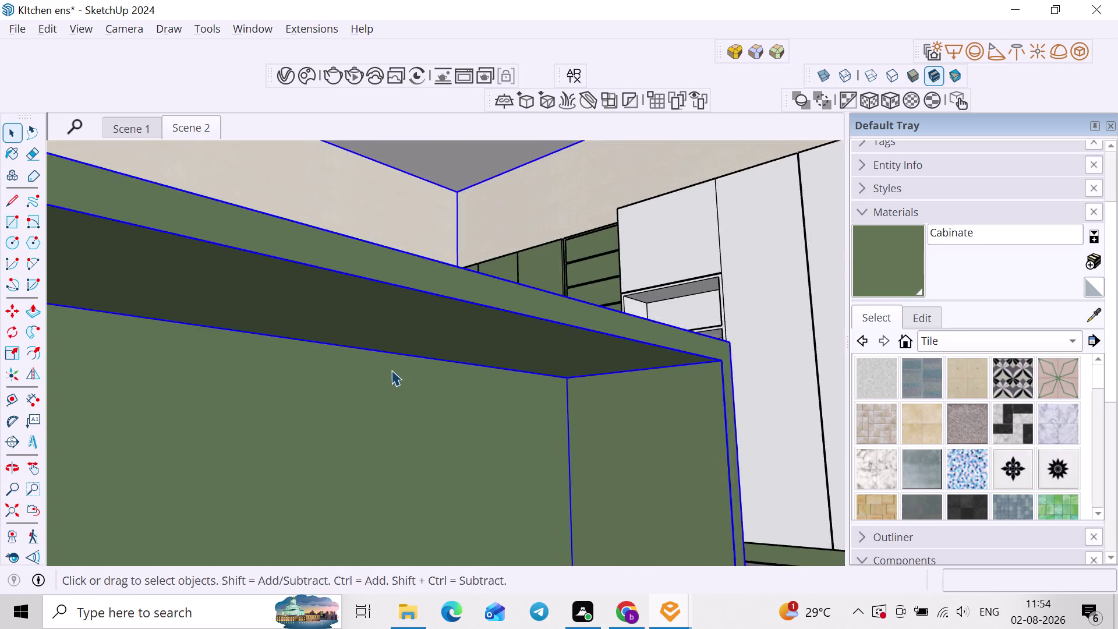
scroll(up, 3)
middle_drag(405, 355, 367, 387)
scroll(down, 3)
middle_drag(423, 344, 355, 428)
middle_drag(413, 405, 357, 427)
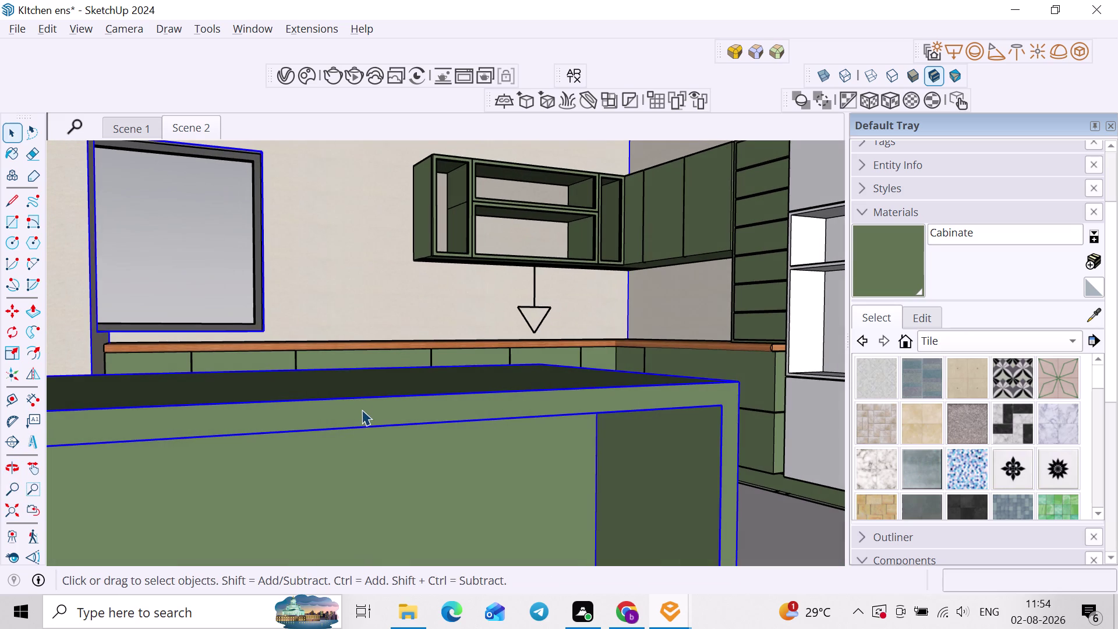
scroll(up, 3)
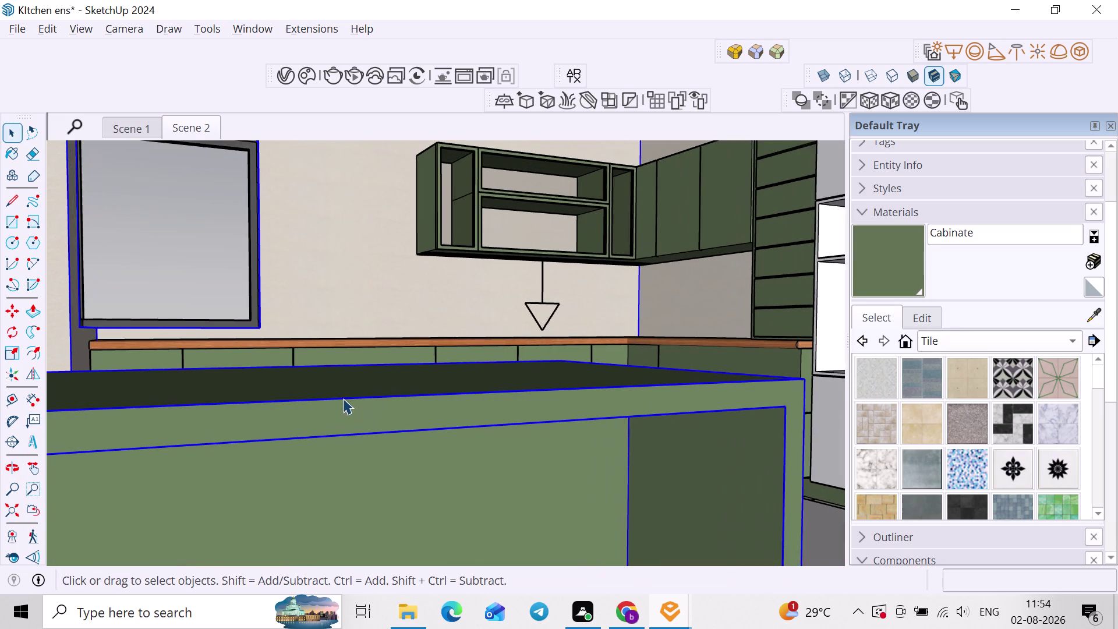
scroll(up, 3)
Select the back wall behind the under-cabinet light and open its context menu.
click(498, 225)
scroll(up, 3)
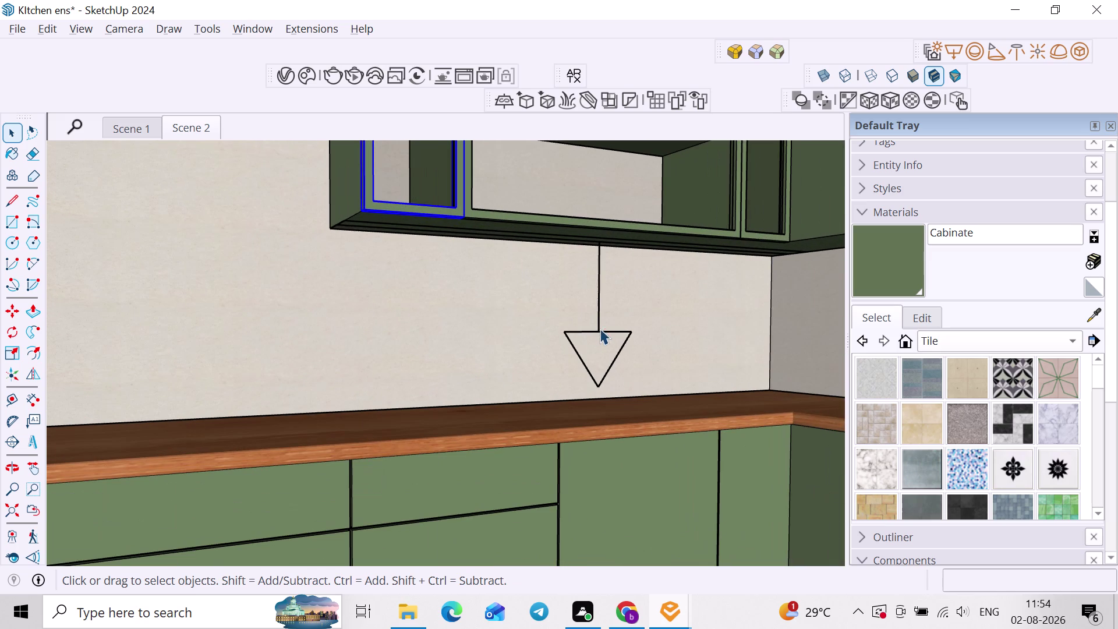
click(600, 328)
click(515, 218)
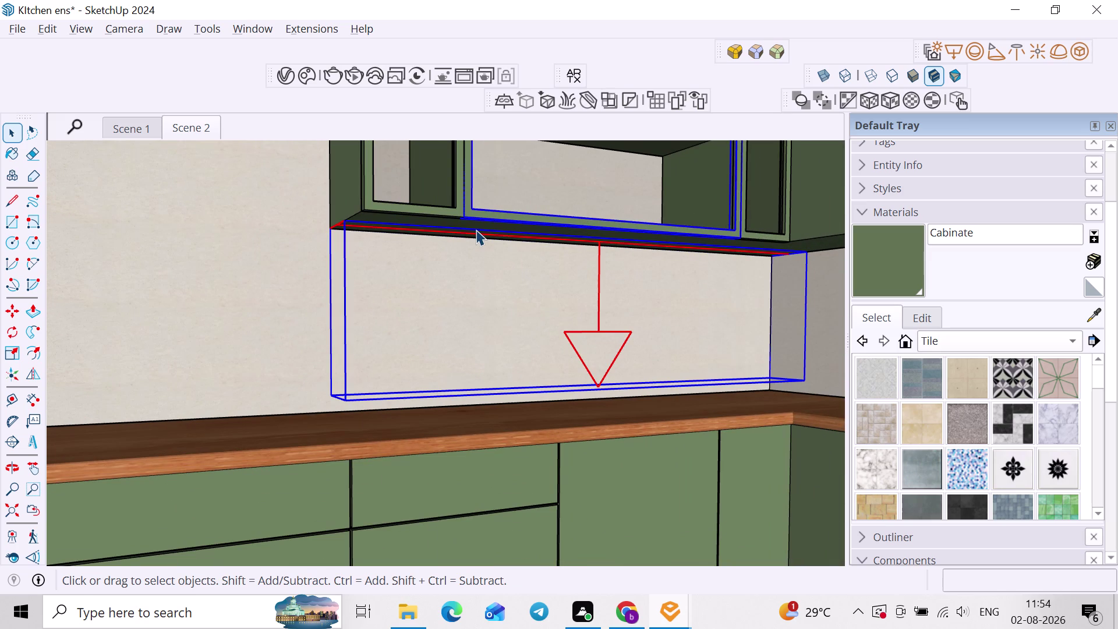
middle_drag(478, 229, 501, 219)
click(407, 223)
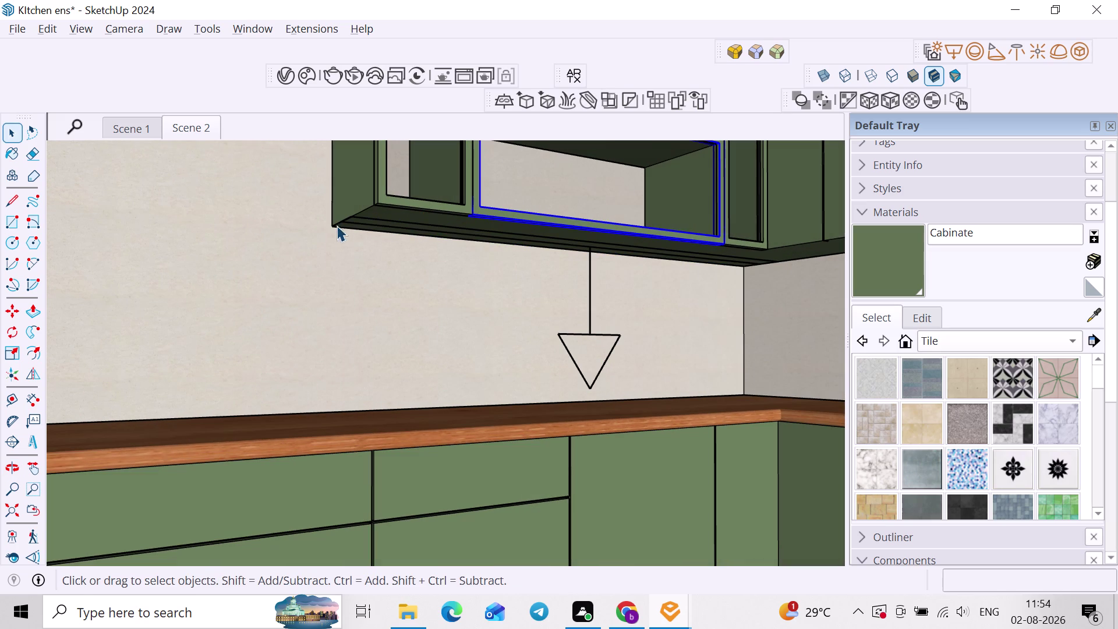
click(357, 198)
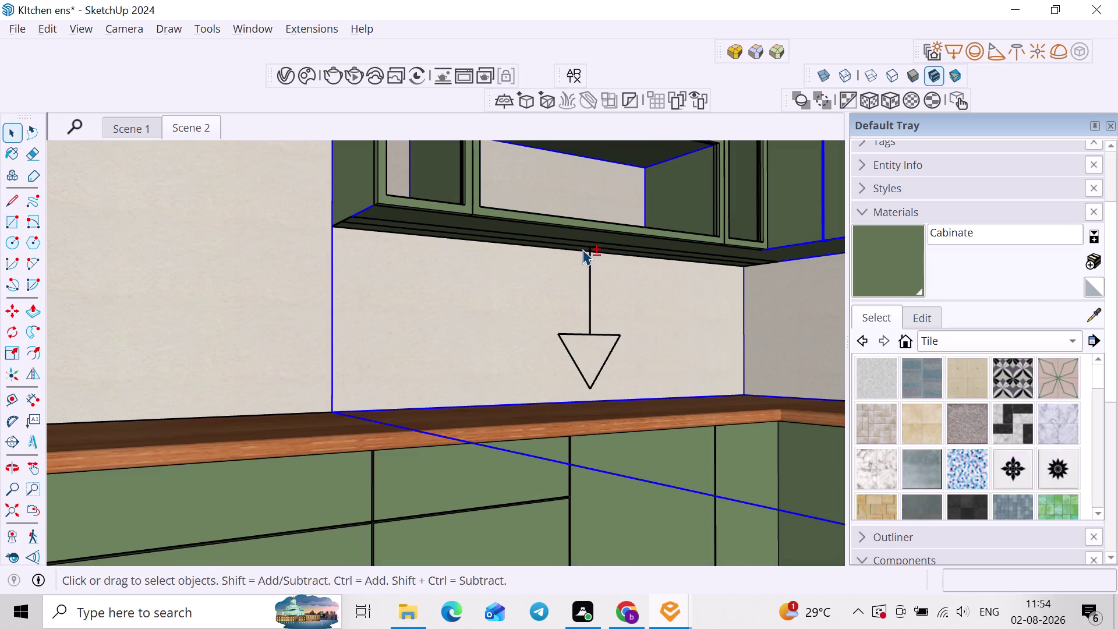
click(583, 250)
right_click(582, 249)
Hide the back wall, clear the selection, and orbit below the cabinet.
click(637, 426)
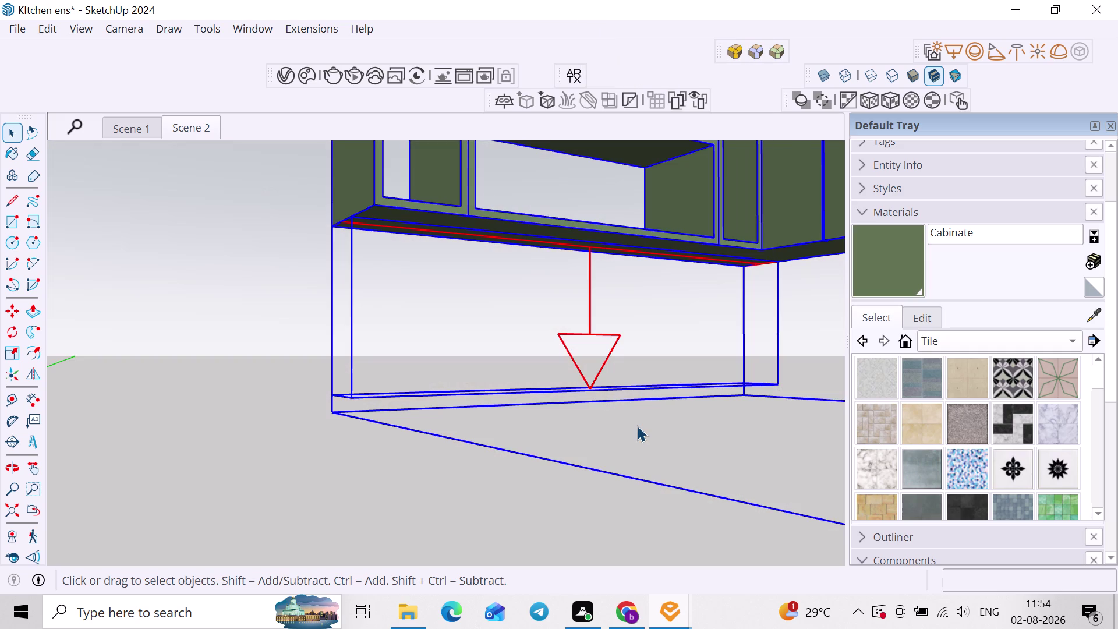
click(646, 506)
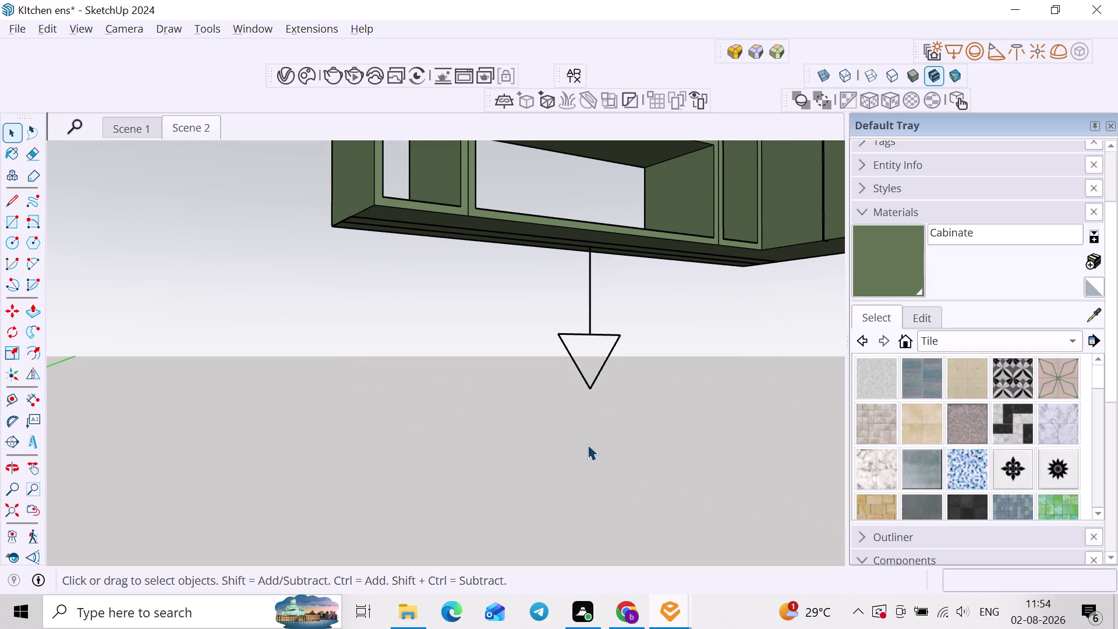
middle_drag(584, 402, 607, 291)
middle_drag(600, 285, 575, 347)
middle_drag(535, 357, 604, 332)
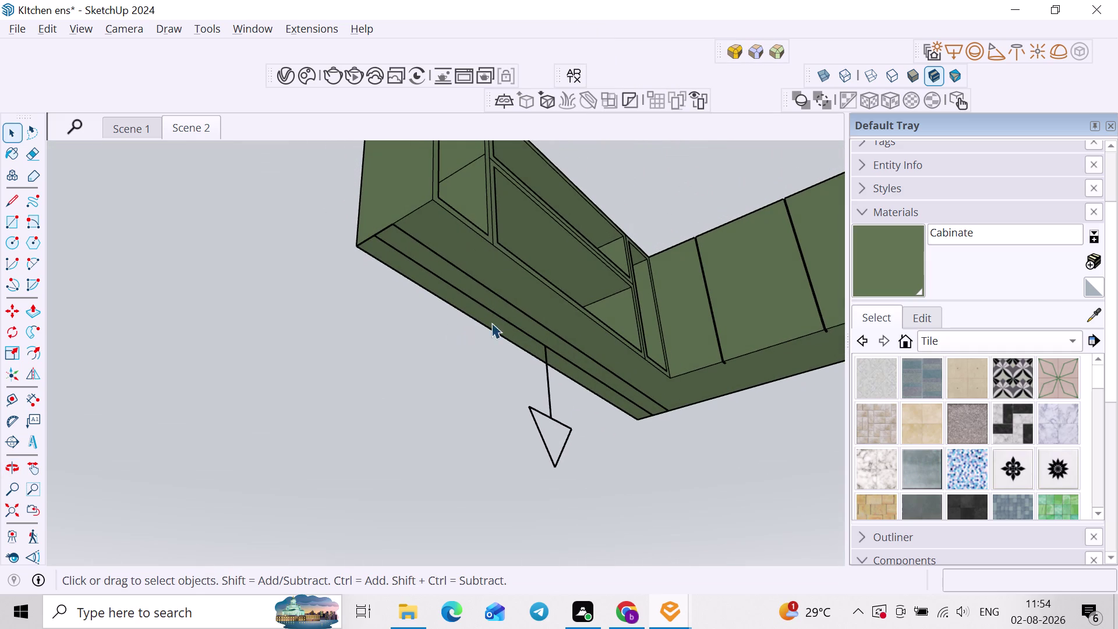
Scale the under-cabinet light's depth down to 0.21 along the green axis.
click(504, 303)
key(s)
middle_drag(502, 301, 551, 320)
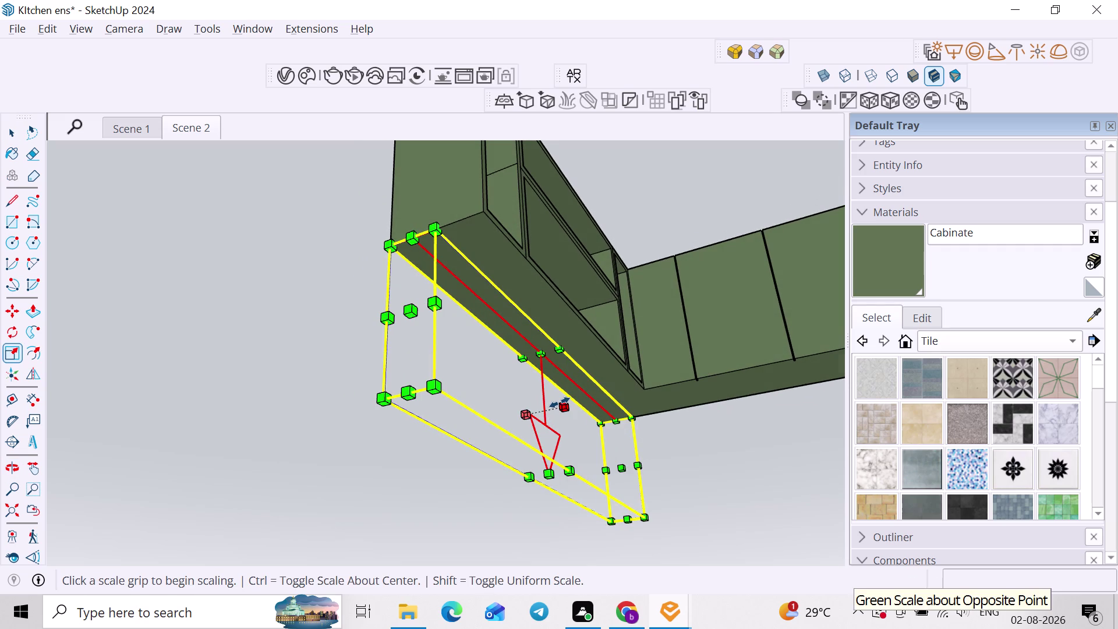
click(560, 402)
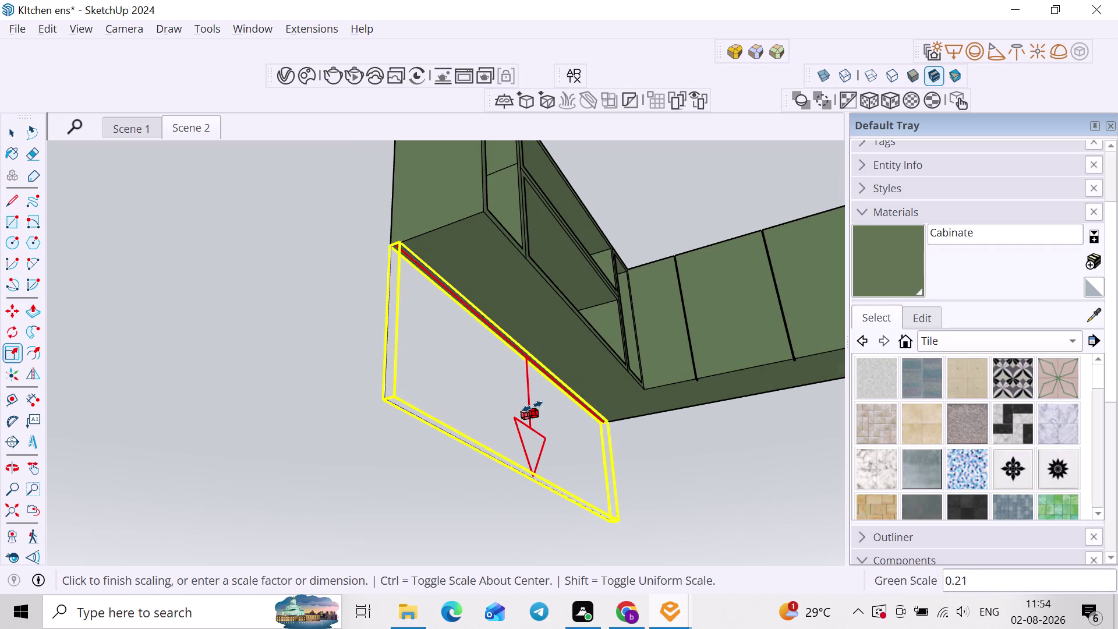
click(529, 407)
key(space)
click(628, 430)
middle_drag(545, 394, 543, 451)
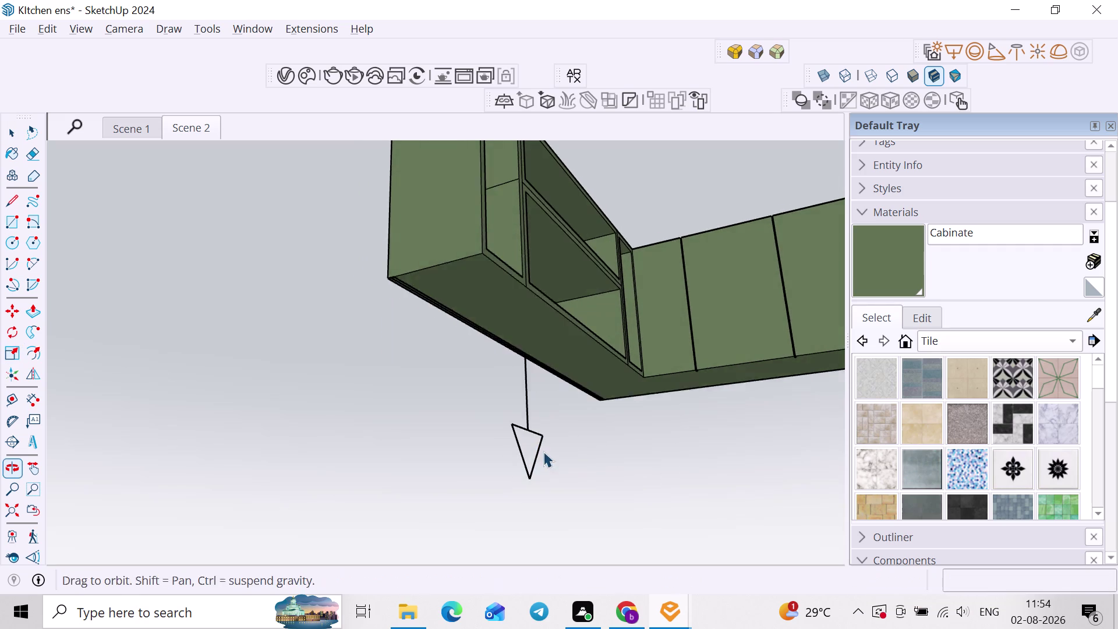
click(530, 439)
click(528, 433)
key(q)
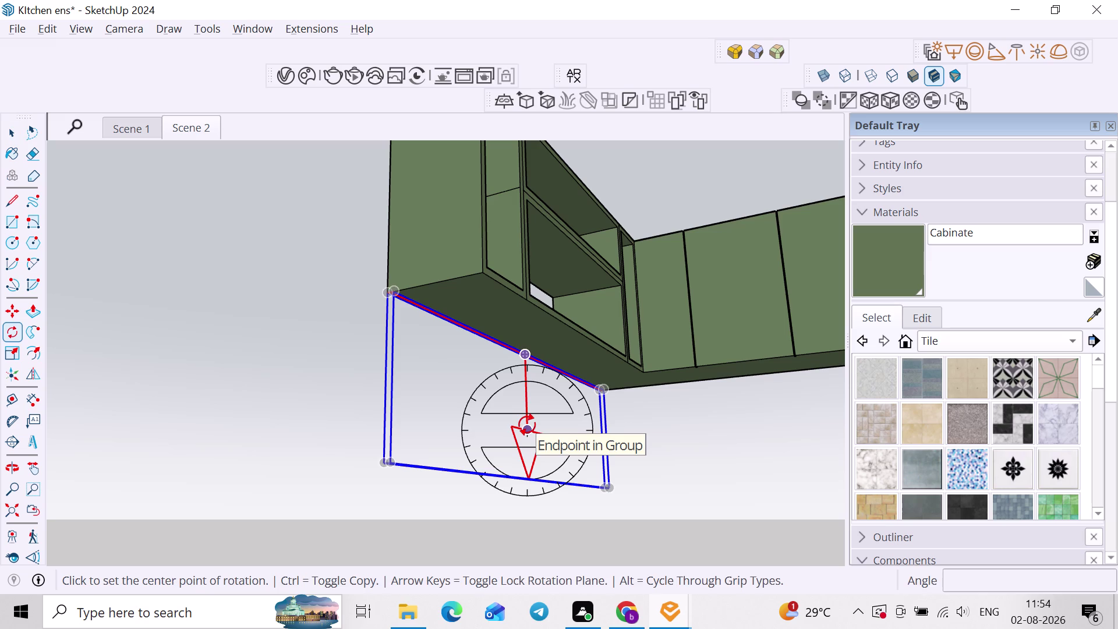
key(Up)
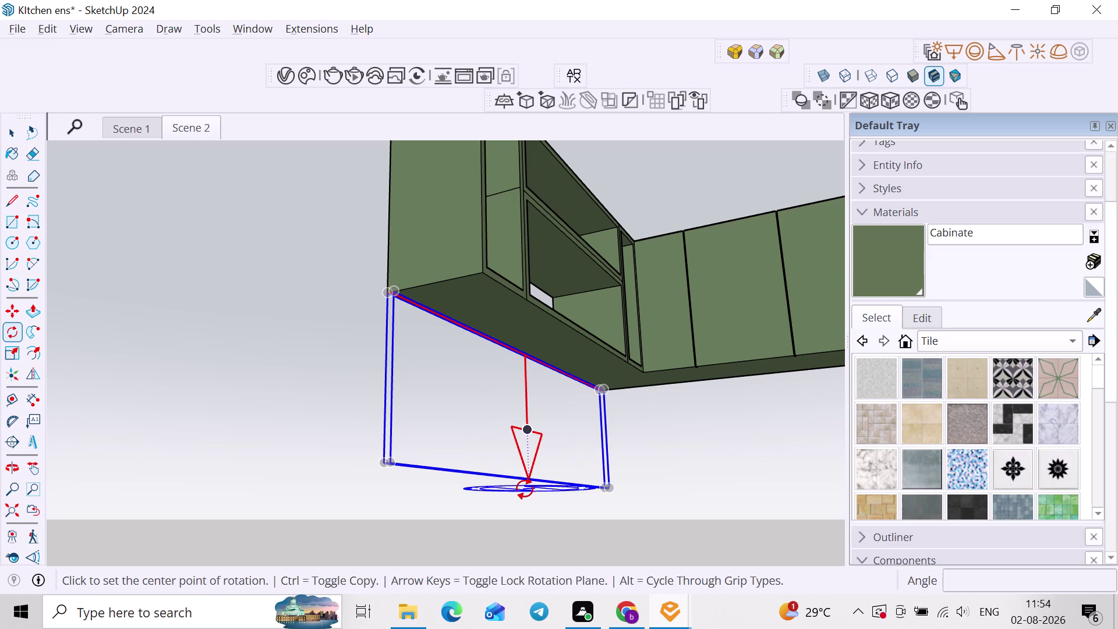
middle_drag(538, 482, 386, 523)
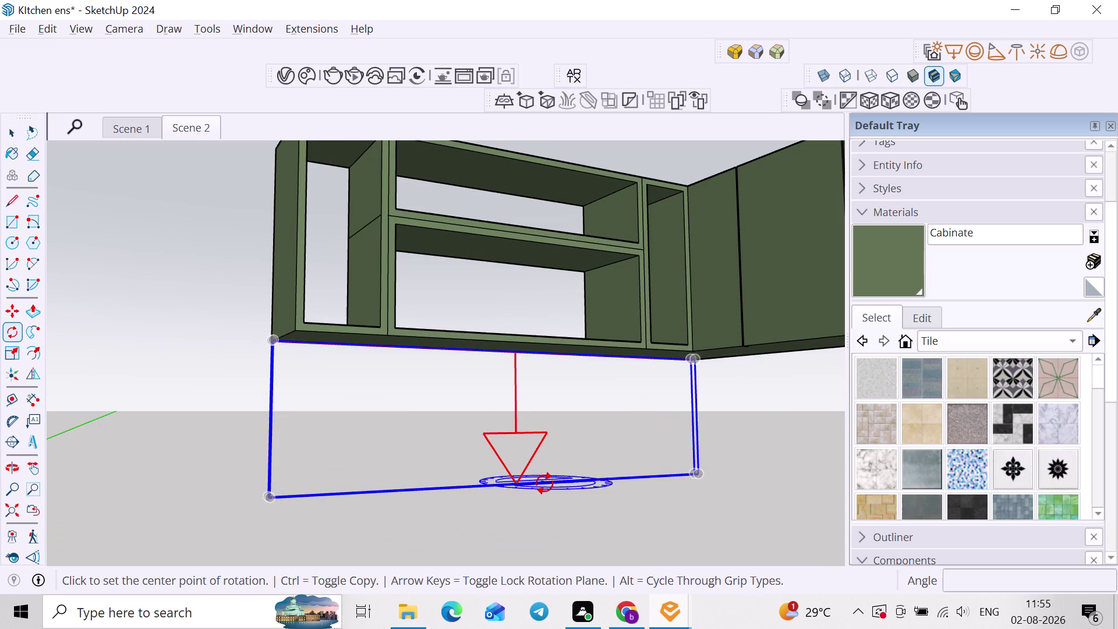
click(542, 484)
click(347, 498)
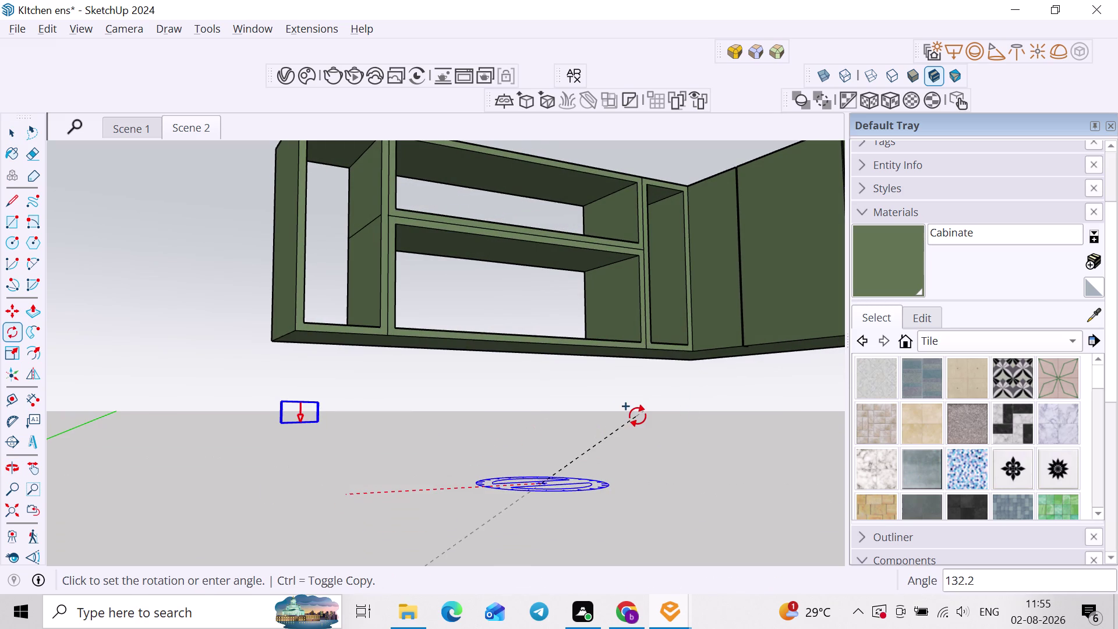
scroll(down, 3)
key(Escape)
middle_drag(534, 403, 609, 430)
scroll(up, 3)
middle_drag(539, 433, 602, 454)
scroll(up, 3)
scroll(down, 3)
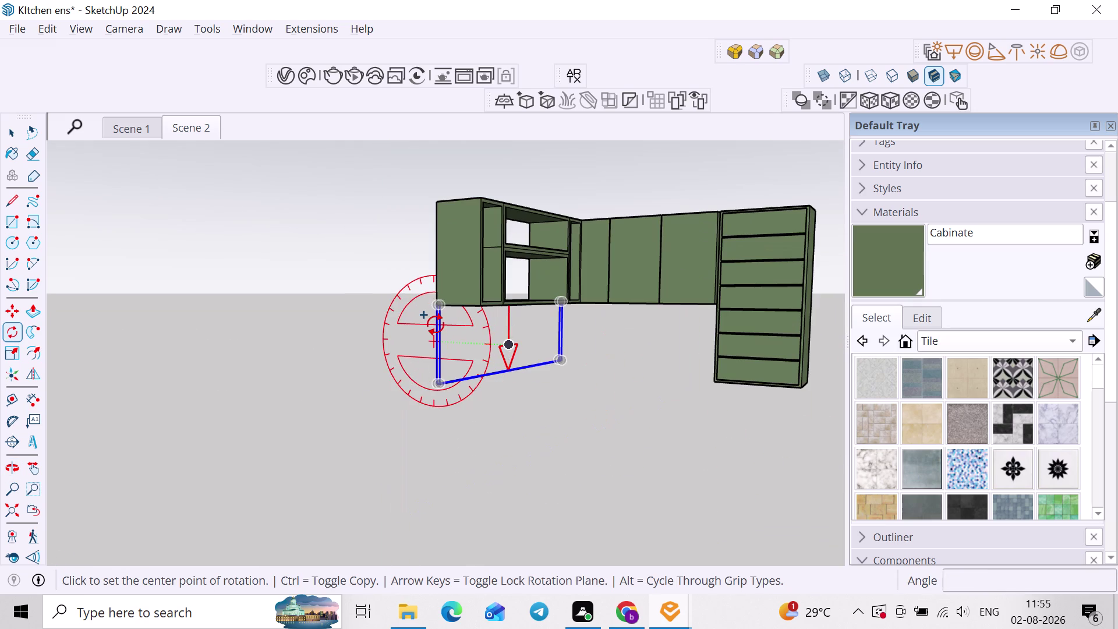
key(Up)
click(433, 314)
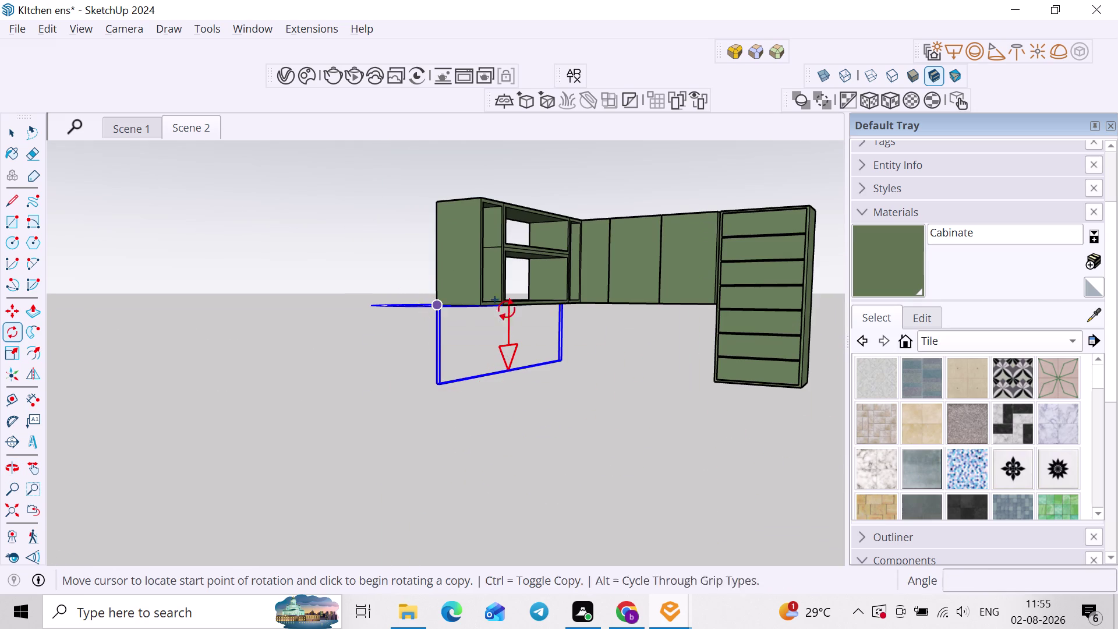
click(567, 305)
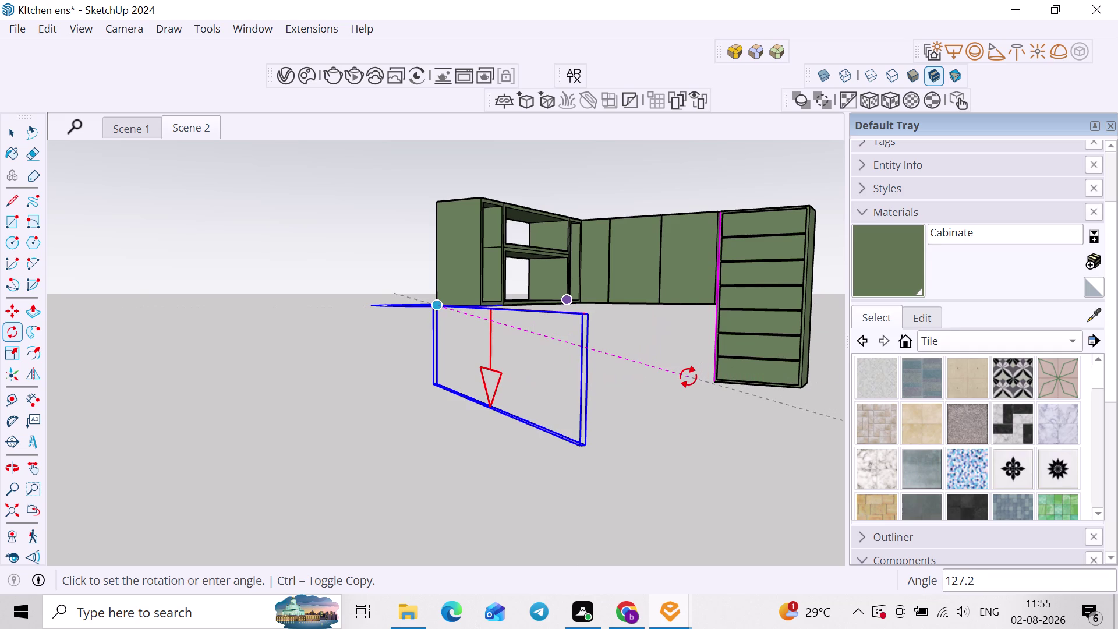
text(90)
key(Return)
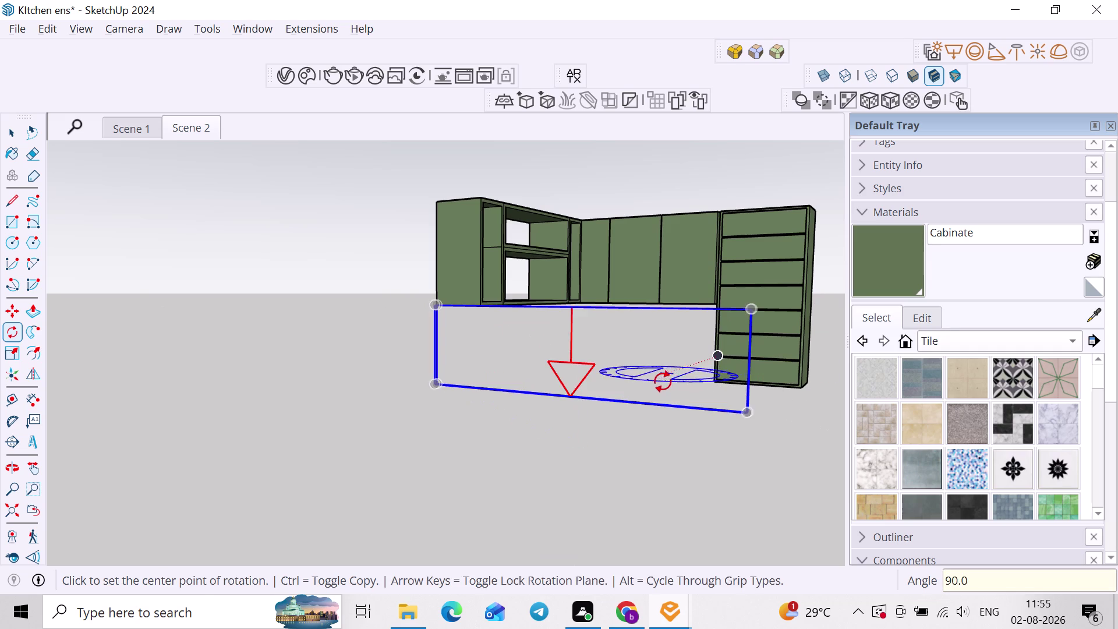
middle_drag(655, 381, 675, 376)
key(space)
click(660, 425)
middle_drag(697, 367, 612, 446)
middle_drag(611, 346, 581, 378)
middle_drag(593, 370, 598, 235)
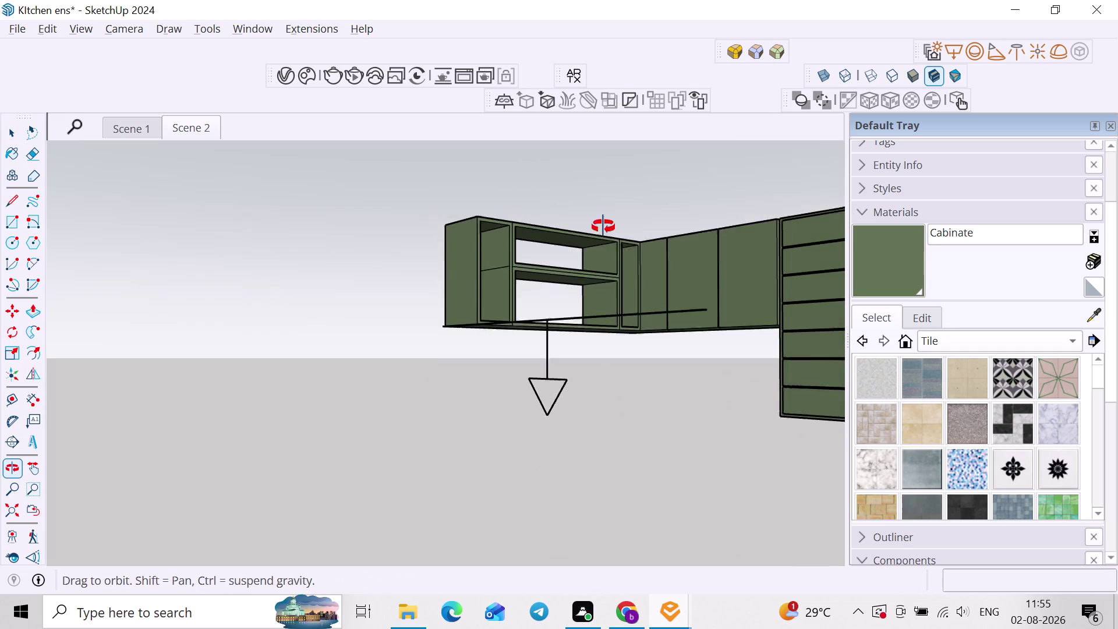
middle_drag(598, 235, 607, 224)
key(ctrl+z)
key(ctrl+z)
scroll(up, 3)
middle_drag(565, 363, 648, 318)
key(ctrl+y)
scroll(up, 3)
key(space)
scroll(down, 3)
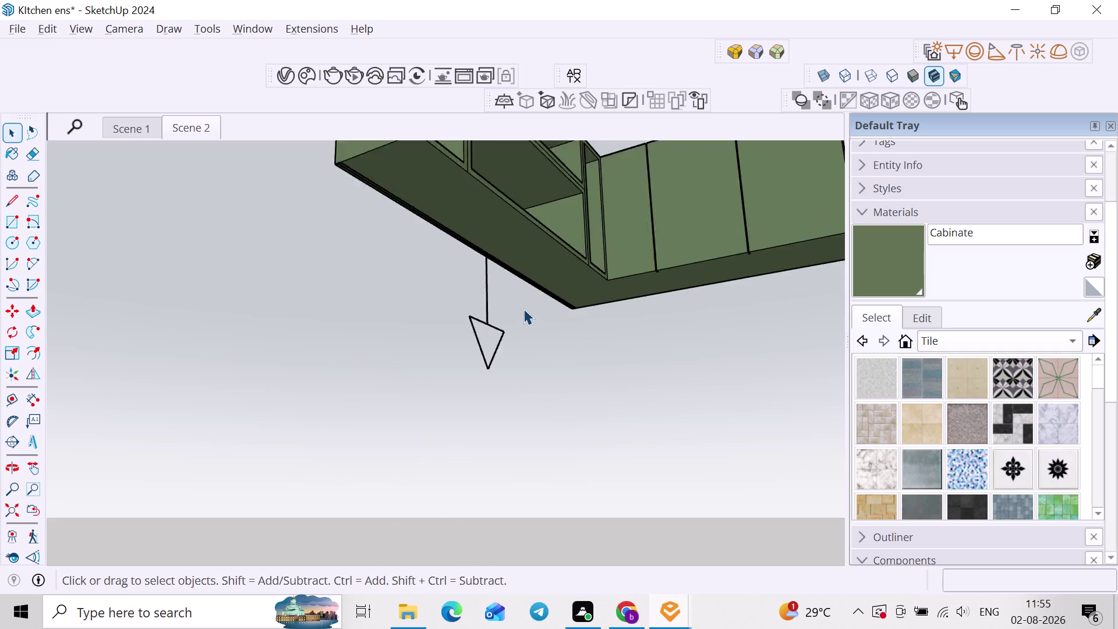
Rotate the under-cabinet light 90° about the green axis so it faces down.
click(487, 267)
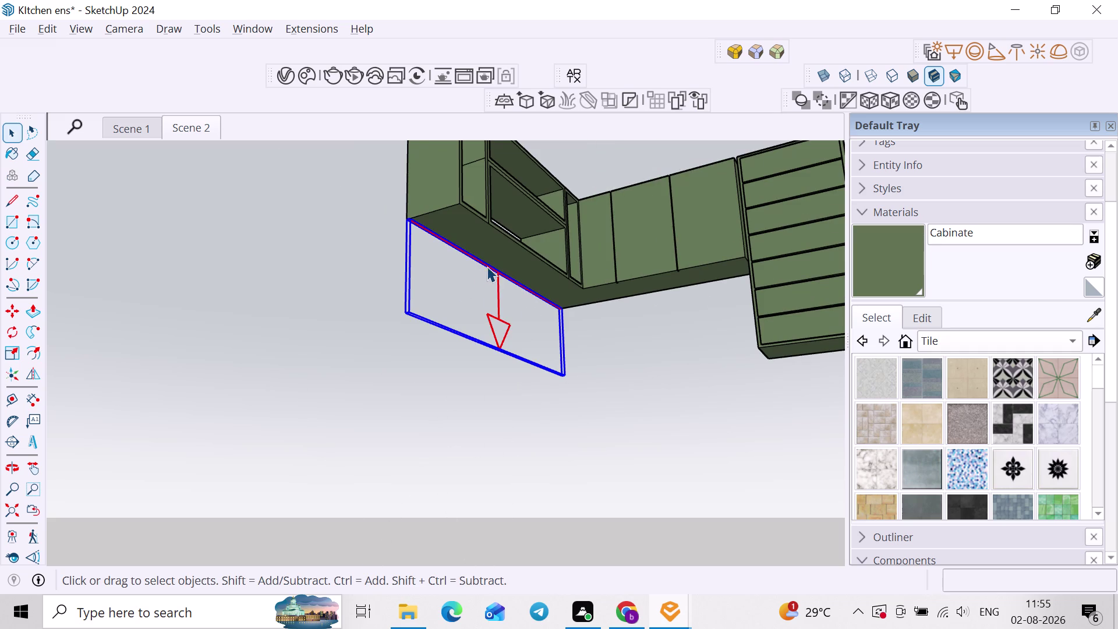
key(q)
key(Up)
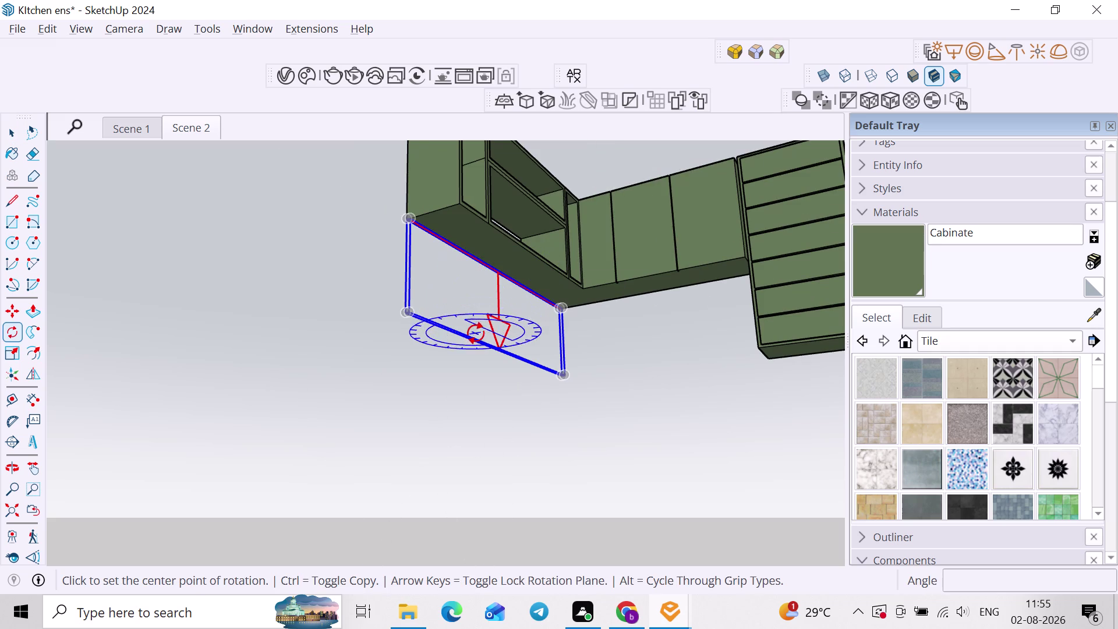
middle_drag(480, 337, 412, 404)
click(375, 365)
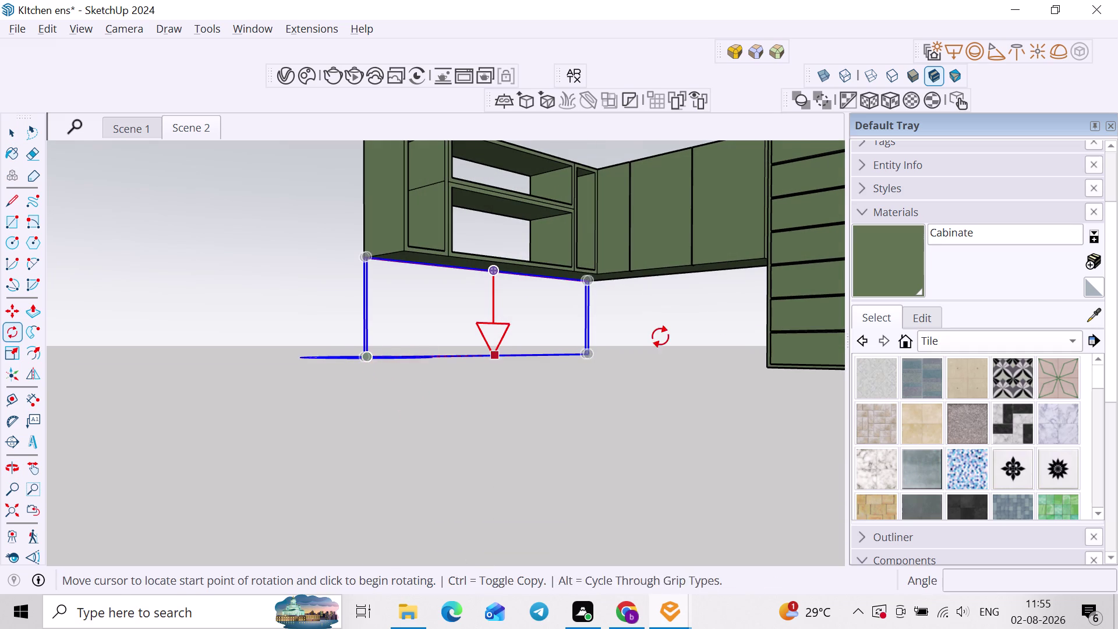
click(594, 348)
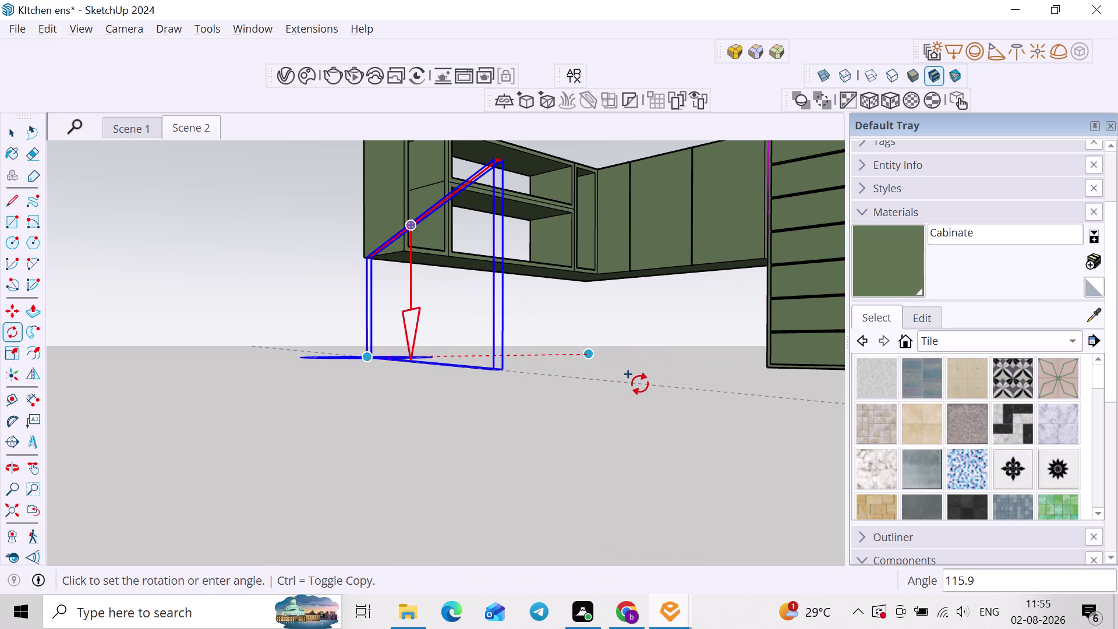
middle_drag(600, 398, 798, 433)
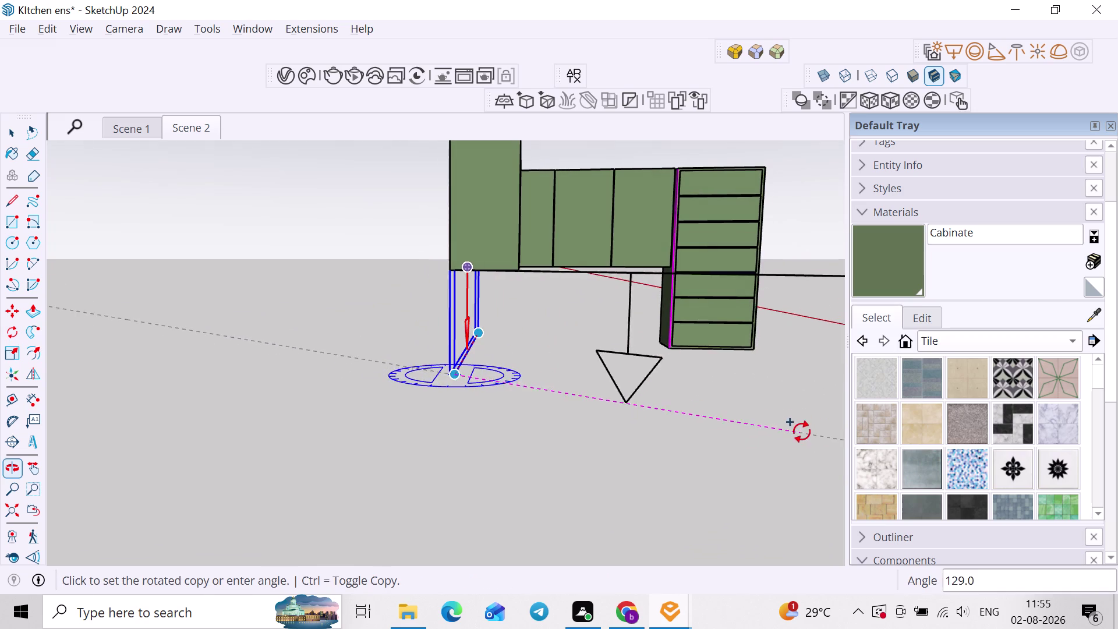
scroll(down, 3)
middle_drag(797, 388, 661, 412)
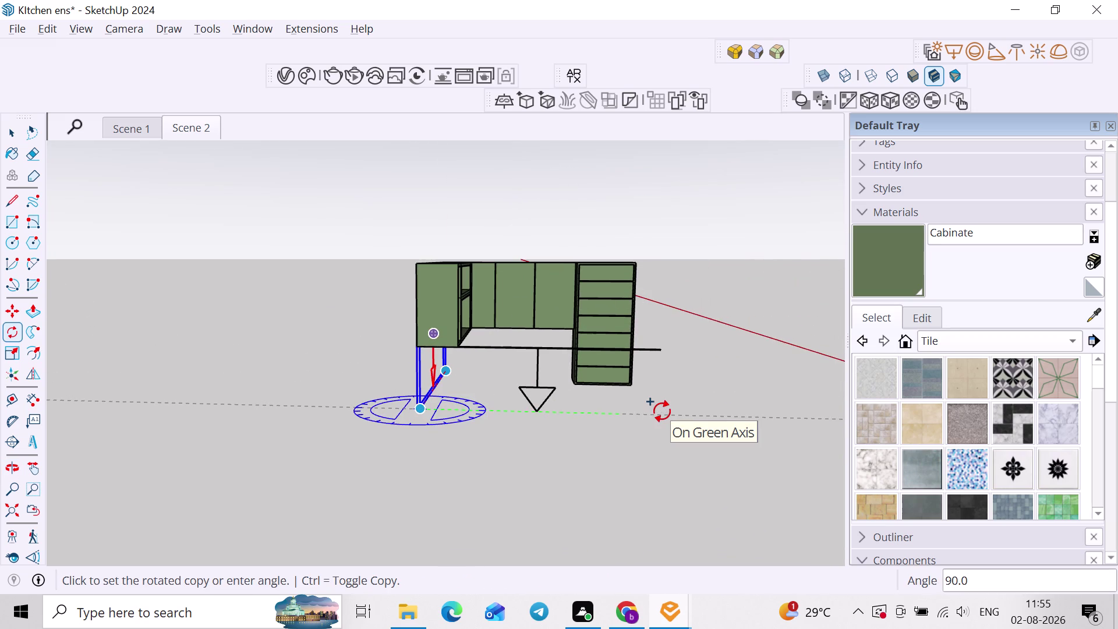
click(661, 412)
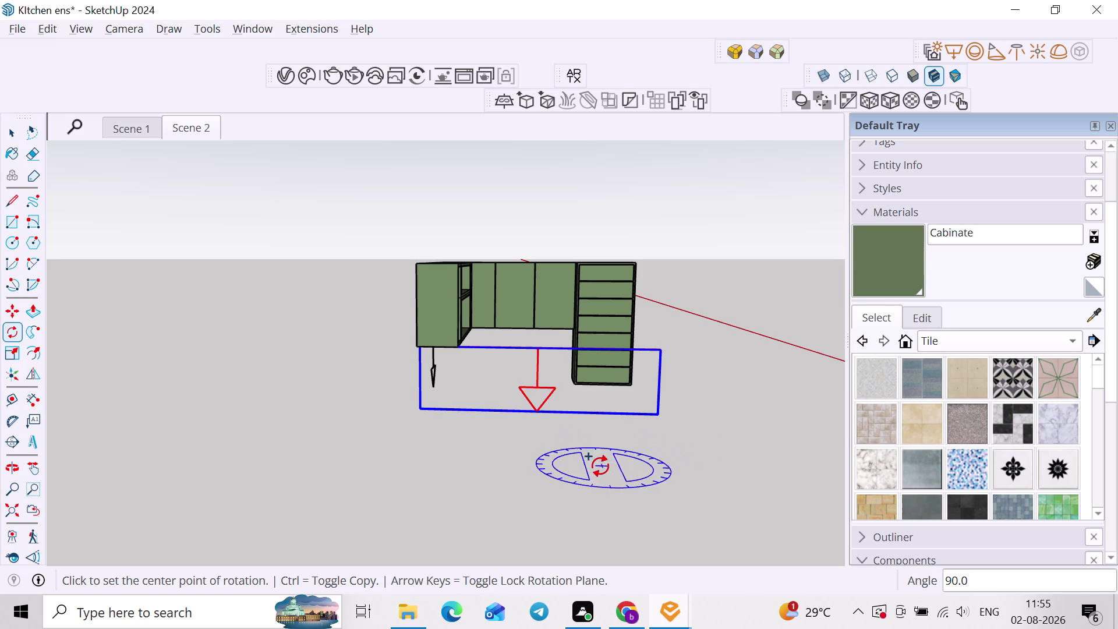
Orbit to verify the light's downward orientation and finish the rotation.
middle_drag(551, 473, 586, 477)
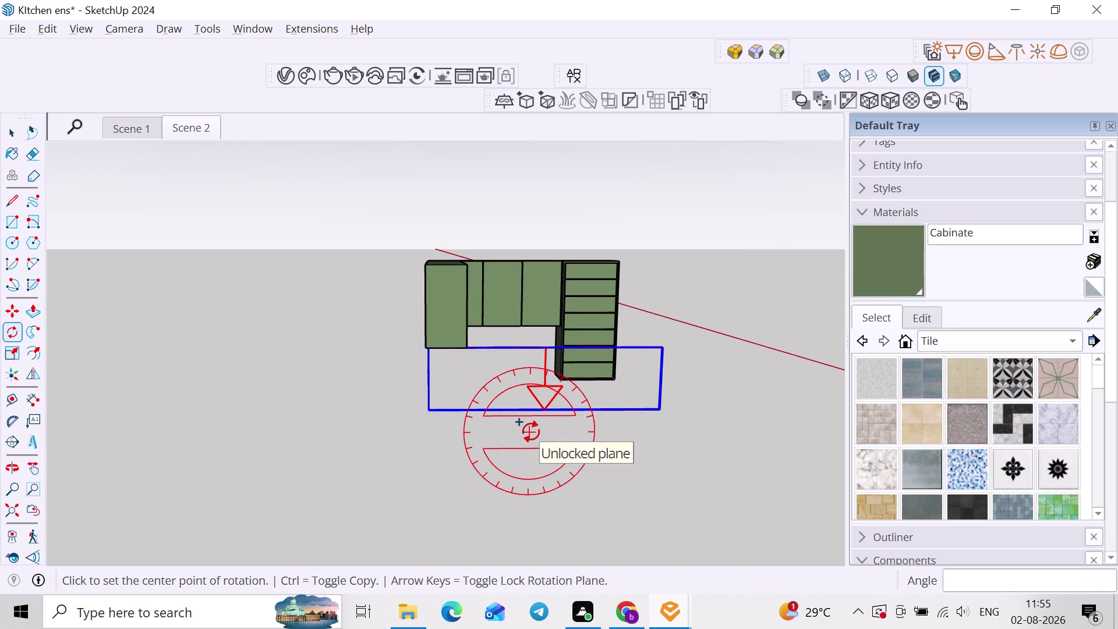
middle_drag(532, 432, 593, 436)
scroll(up, 3)
middle_drag(550, 364, 560, 389)
key(space)
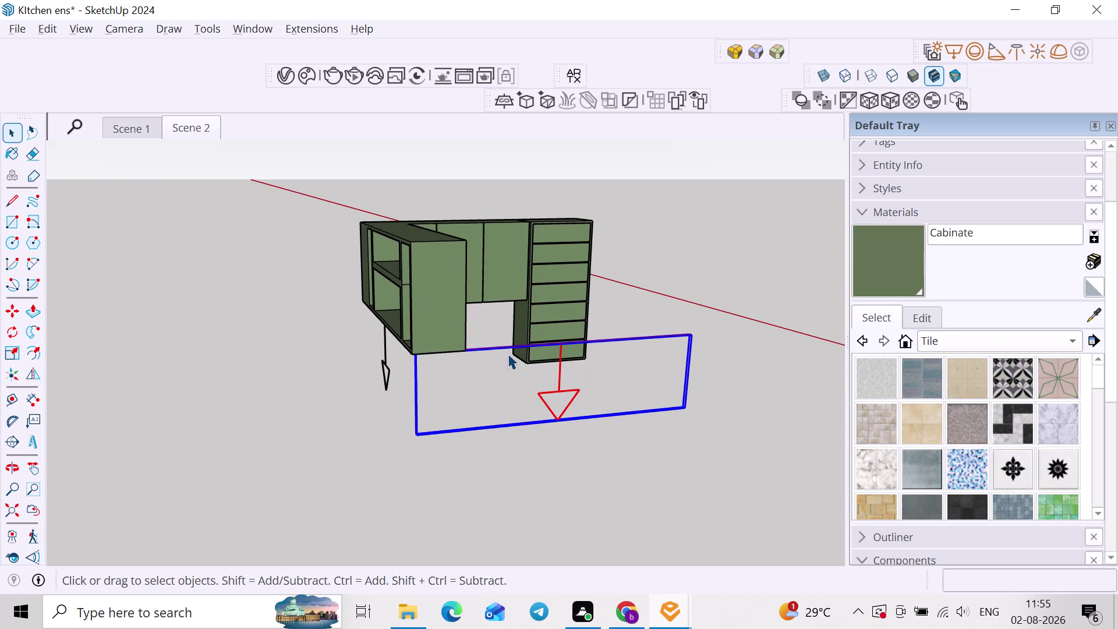
key(m)
scroll(up, 3)
middle_drag(438, 368, 535, 386)
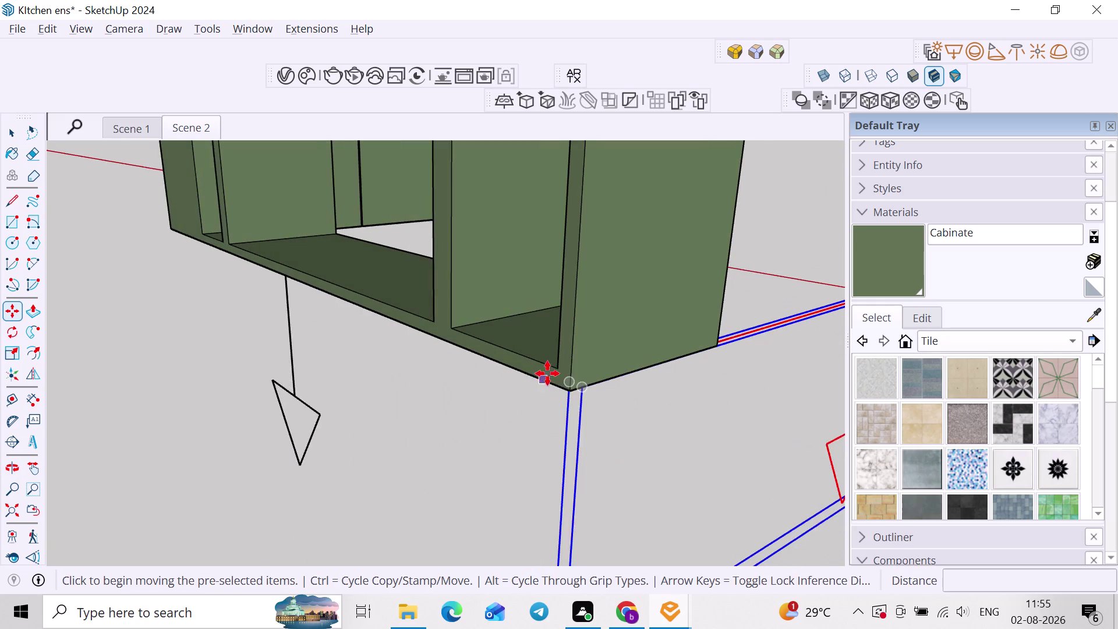
Move the rectangle light by its corner onto the wall cabinet's bottom corner.
scroll(up, 3)
click(574, 393)
scroll(down, 3)
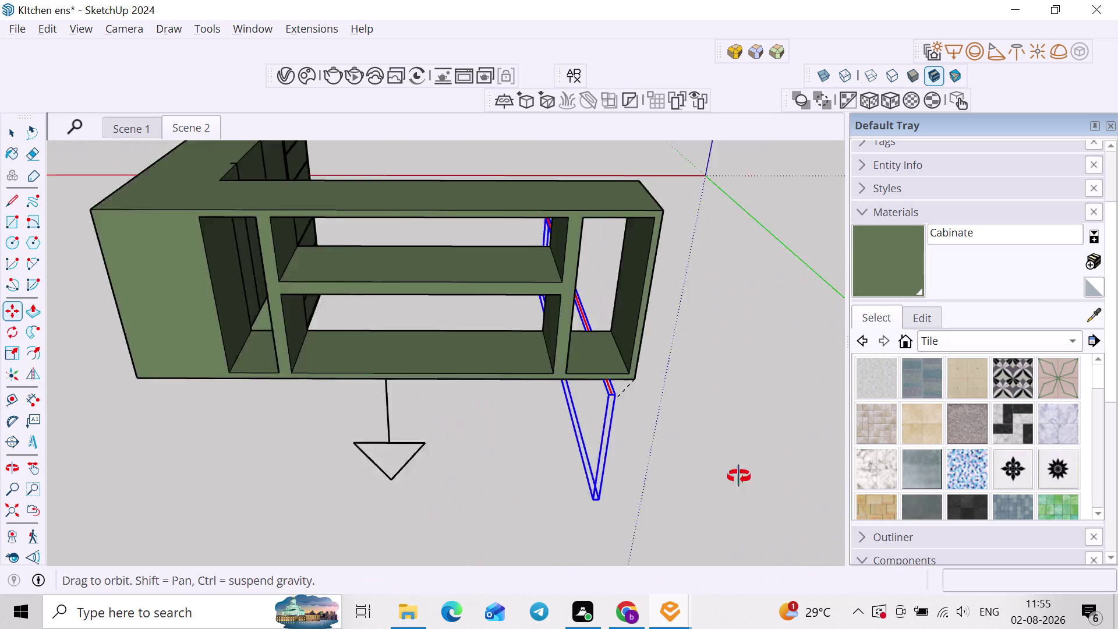
middle_drag(468, 468, 456, 347)
scroll(up, 3)
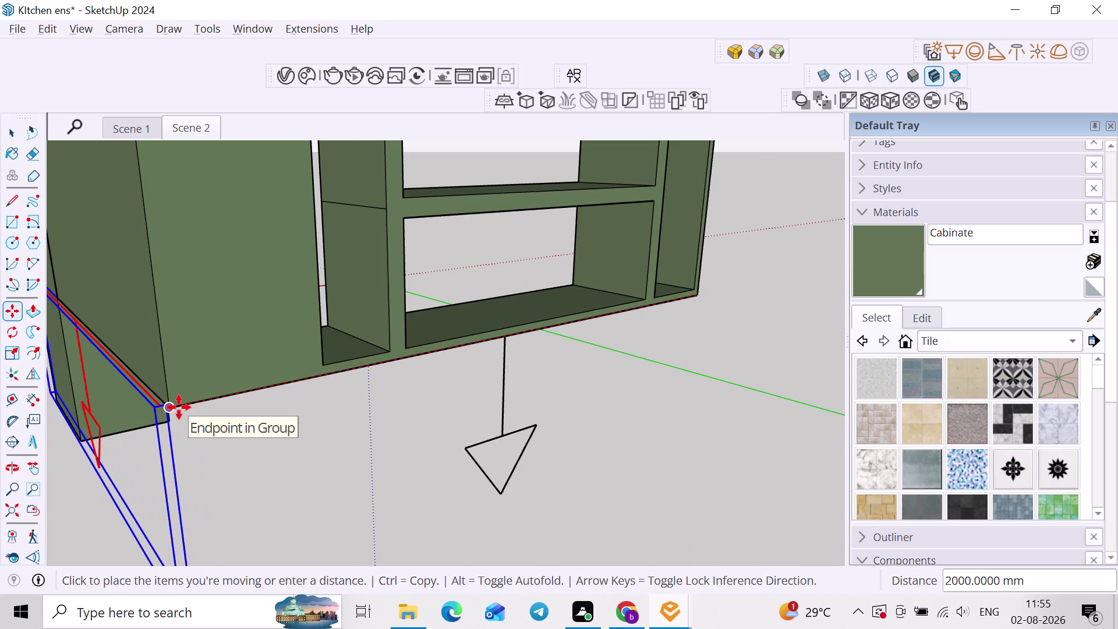
click(179, 407)
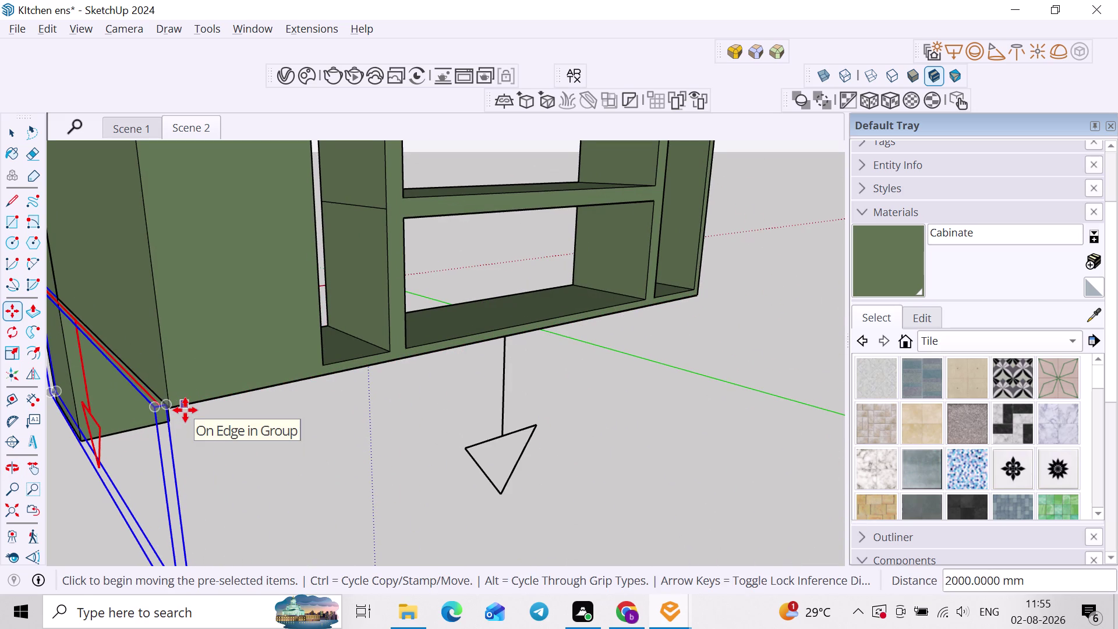
Realign the light flush with the cabinet's bottom edge and check it from below.
middle_drag(186, 410, 275, 402)
scroll(up, 3)
scroll(down, 3)
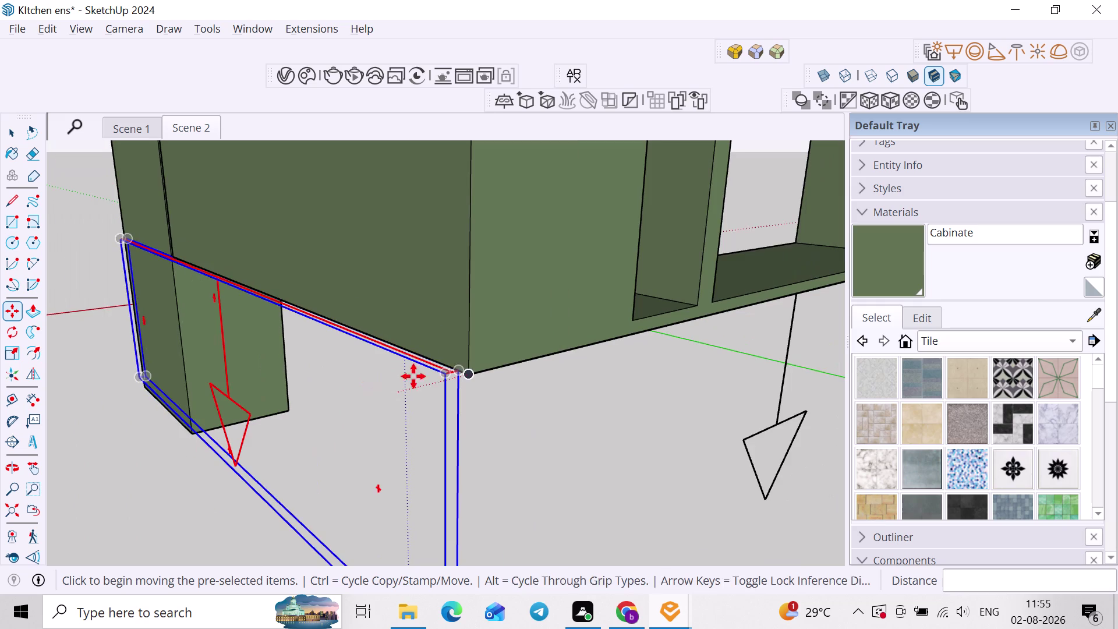
scroll(up, 3)
click(445, 377)
click(475, 381)
scroll(down, 3)
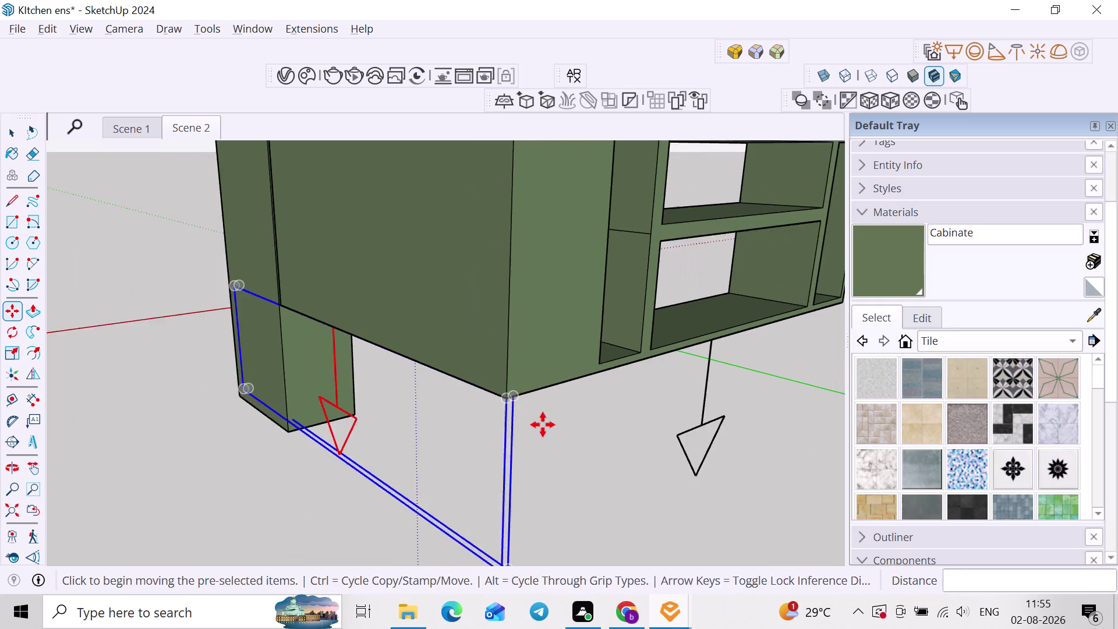
middle_drag(543, 425, 668, 440)
key(space)
Narrow the rectangle light with the Scale side grip to match the cabinet width.
key(s)
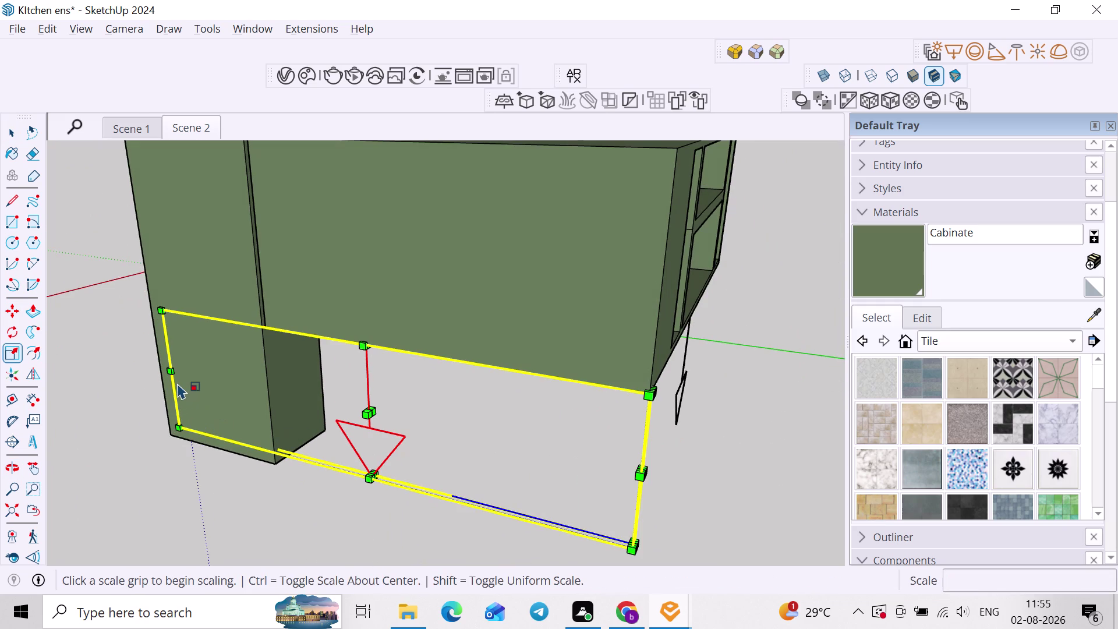
key(k)
scroll(up, 3)
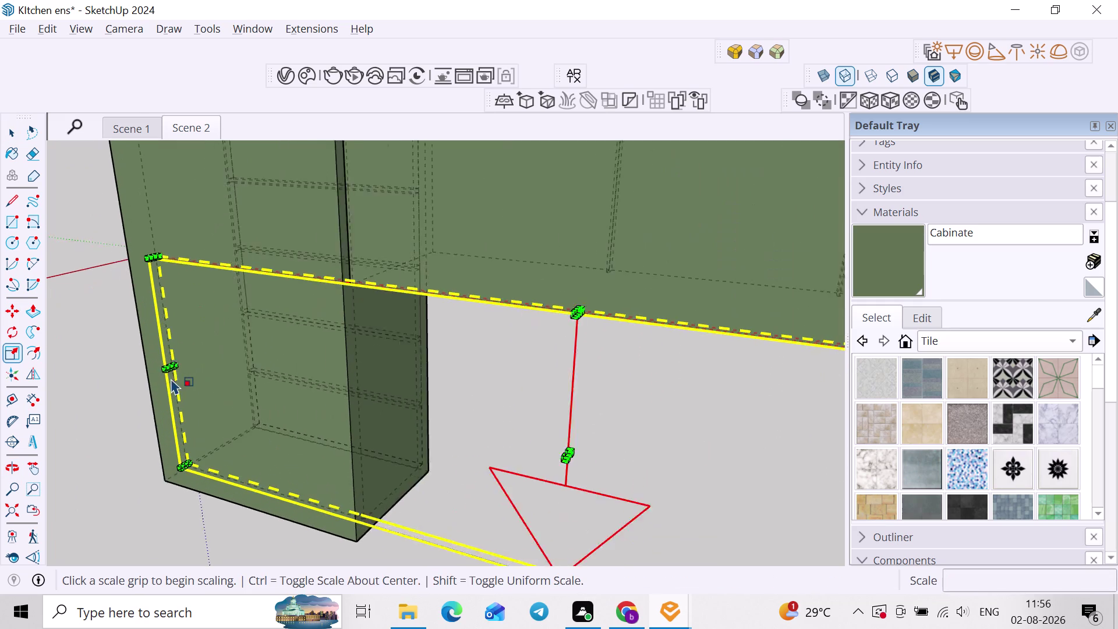
scroll(up, 3)
click(171, 362)
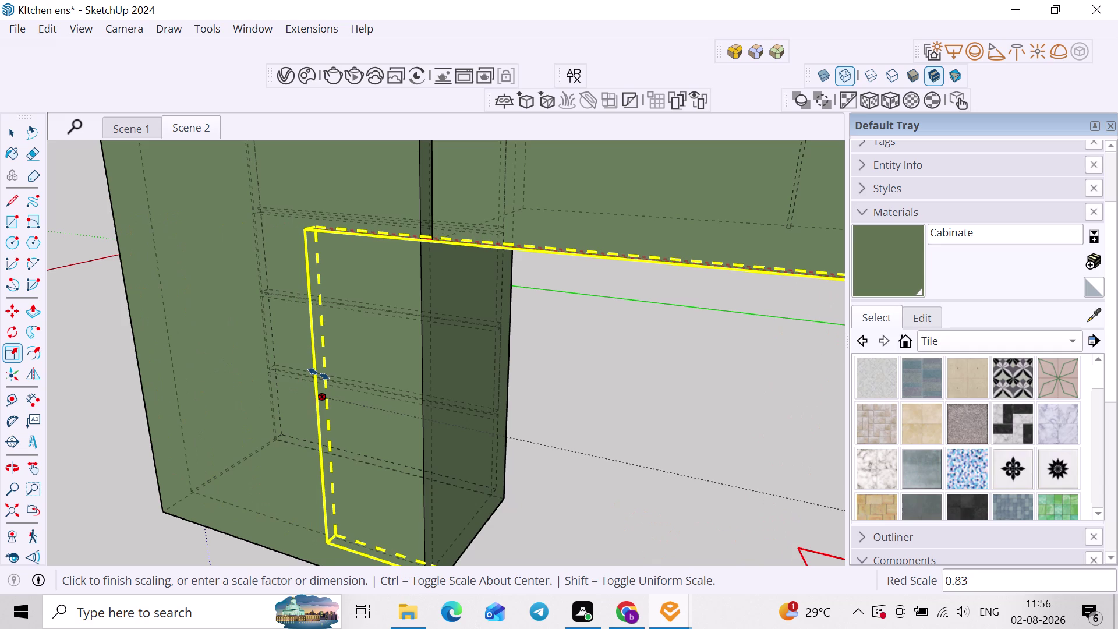
key(k)
click(440, 349)
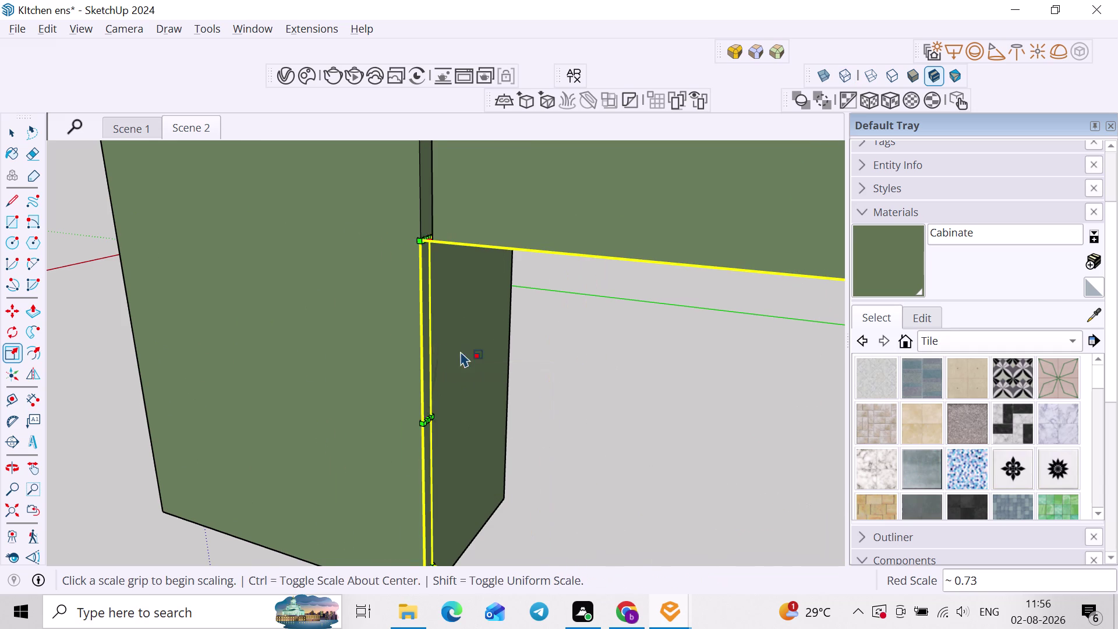
scroll(down, 3)
middle_drag(531, 376, 241, 345)
scroll(down, 3)
middle_drag(521, 403, 430, 406)
key(space)
Select both under-cabinet rectangle lights, the corner one and the left one.
click(550, 441)
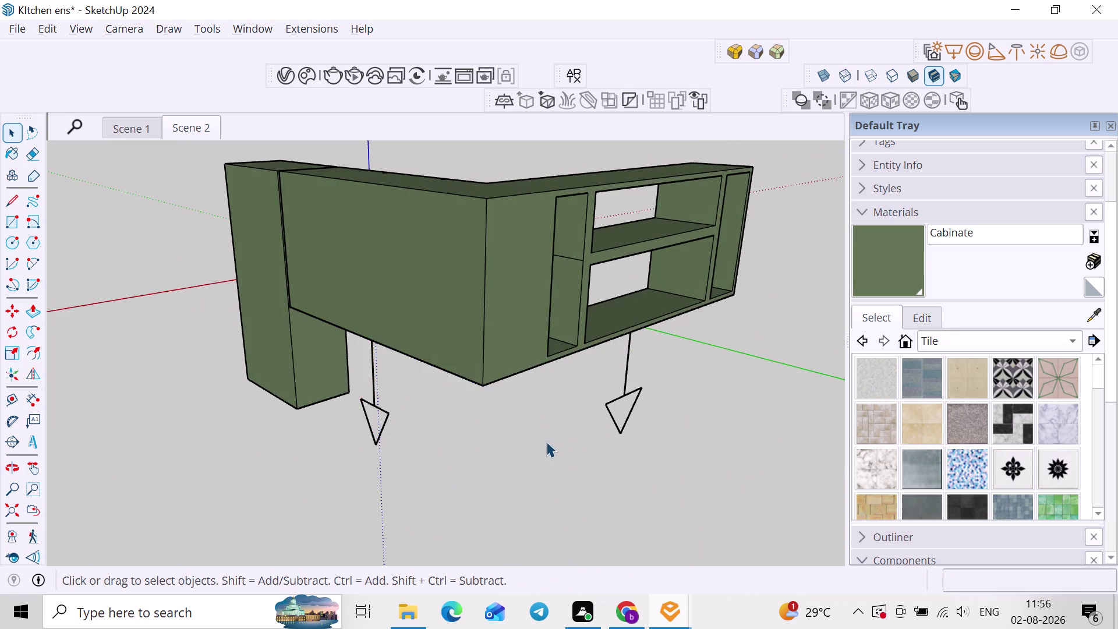
middle_drag(510, 442, 162, 442)
middle_drag(516, 470, 9, 412)
middle_drag(419, 355, 408, 398)
middle_drag(453, 388, 480, 379)
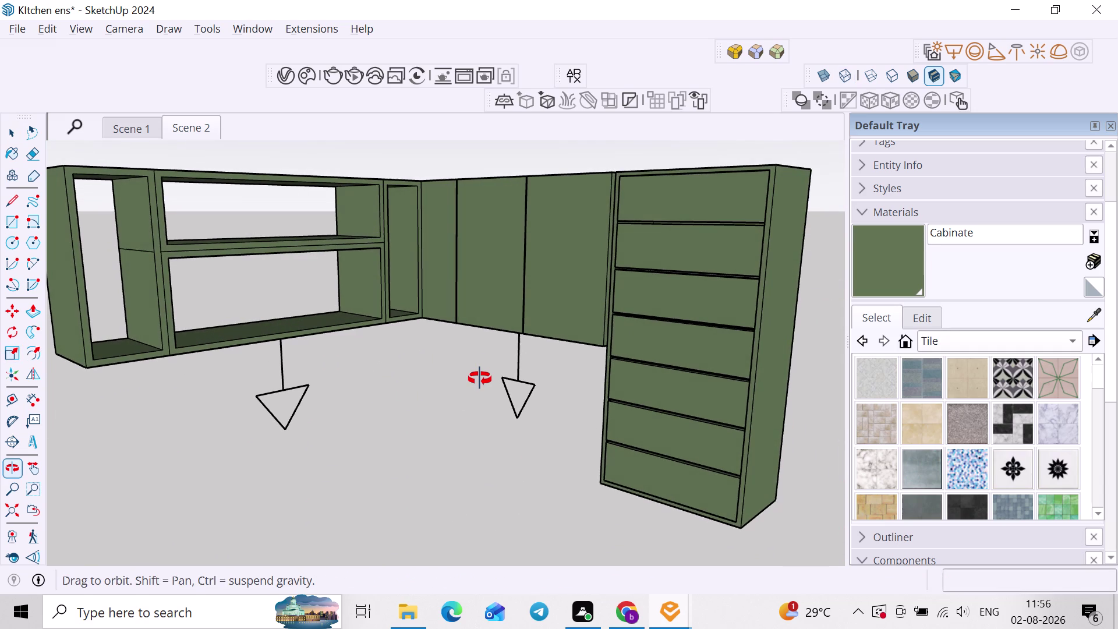
middle_drag(480, 379, 498, 352)
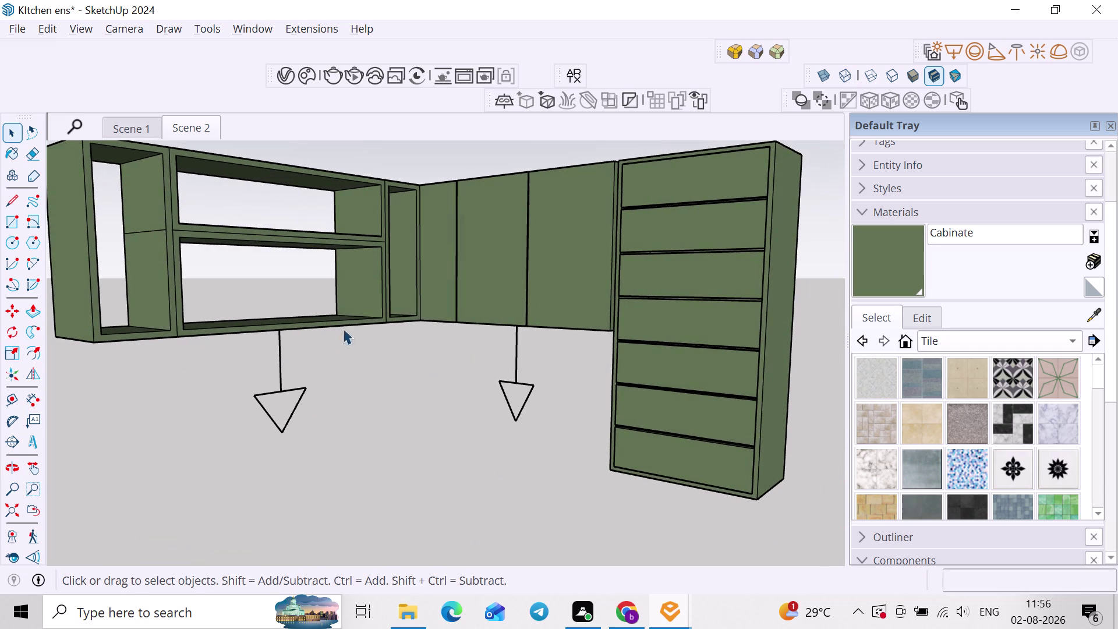
scroll(up, 3)
scroll(down, 3)
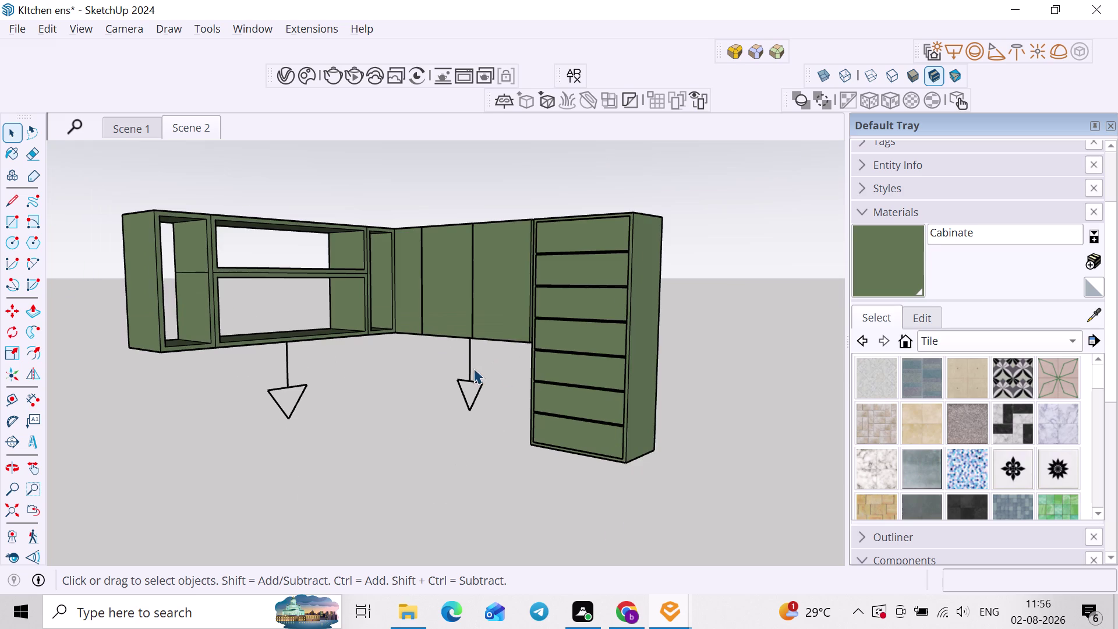
click(473, 369)
click(470, 370)
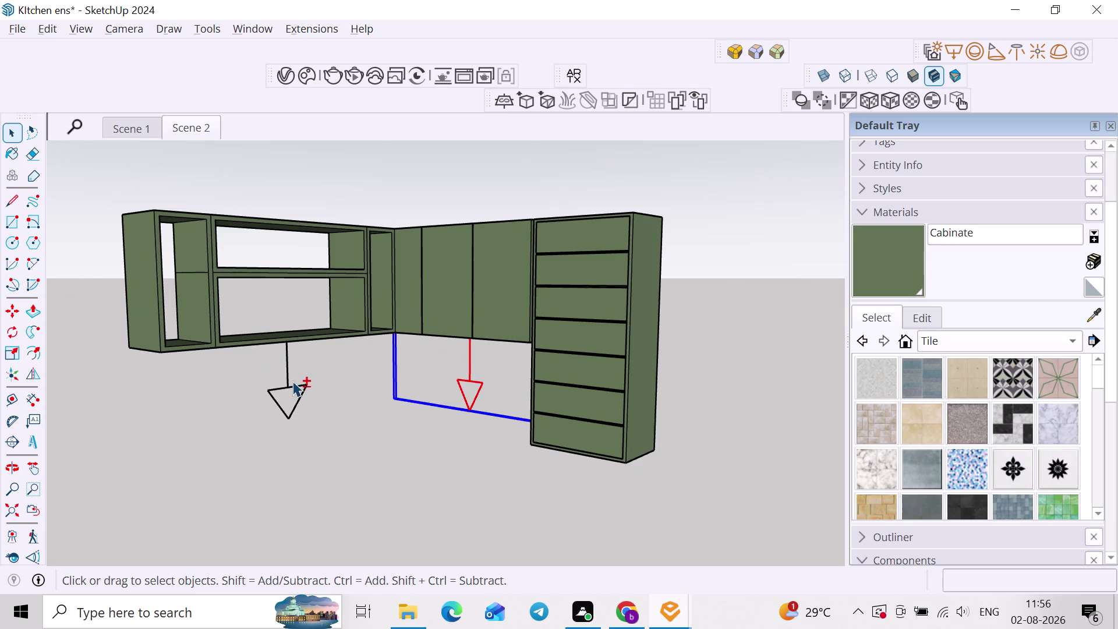
click(289, 384)
Lower both lights 0.5" along the blue axis and return to the Scene 2 view.
key(m)
scroll(up, 3)
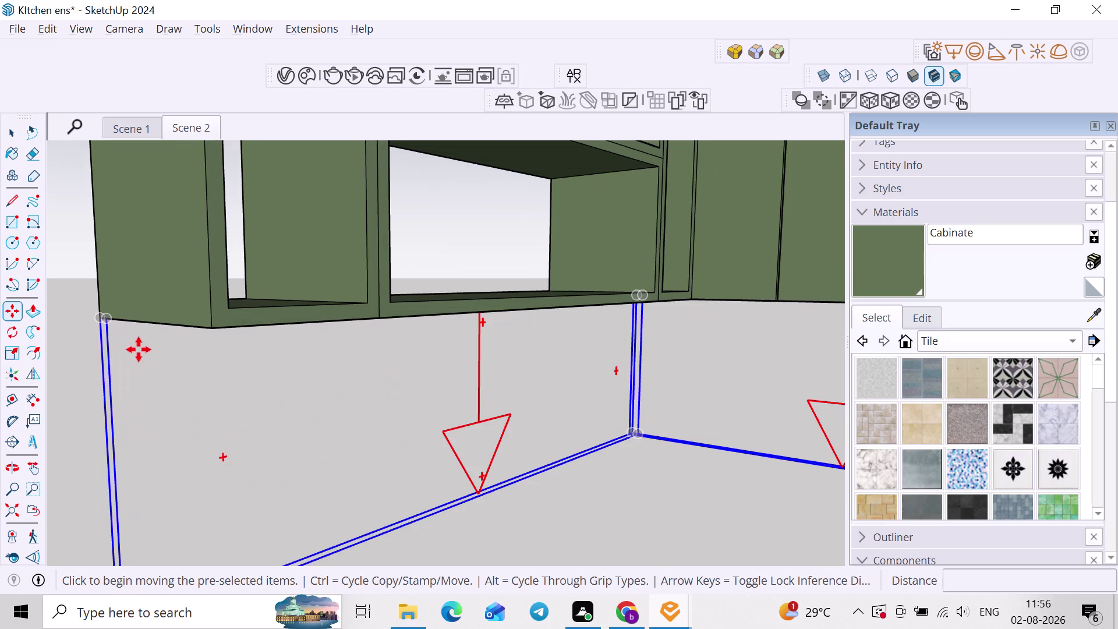
click(96, 314)
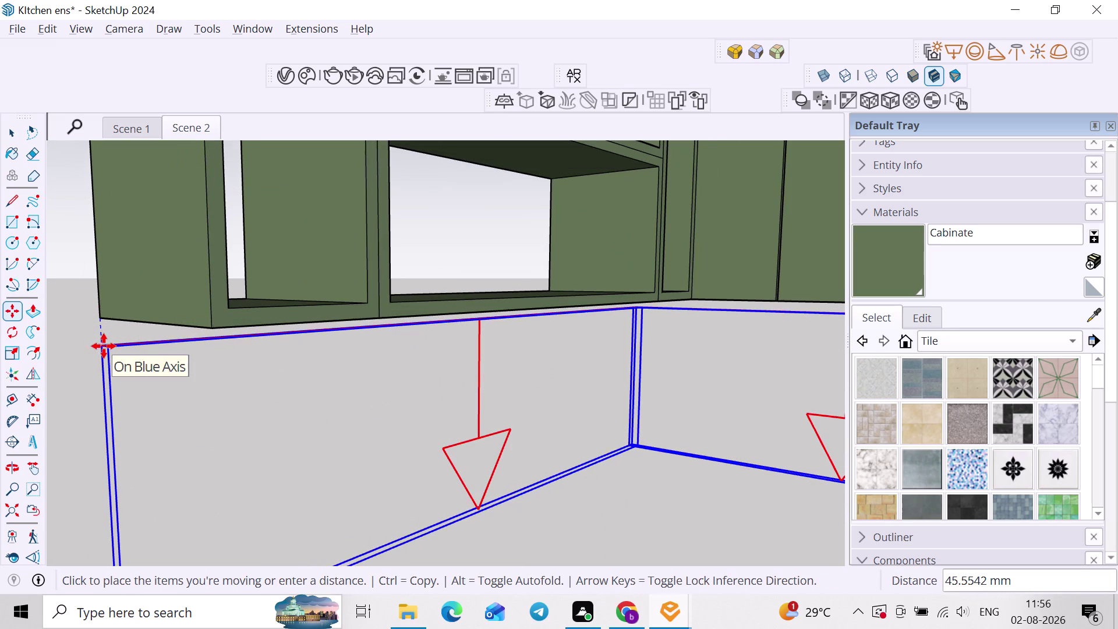
text(.5")
key(Return)
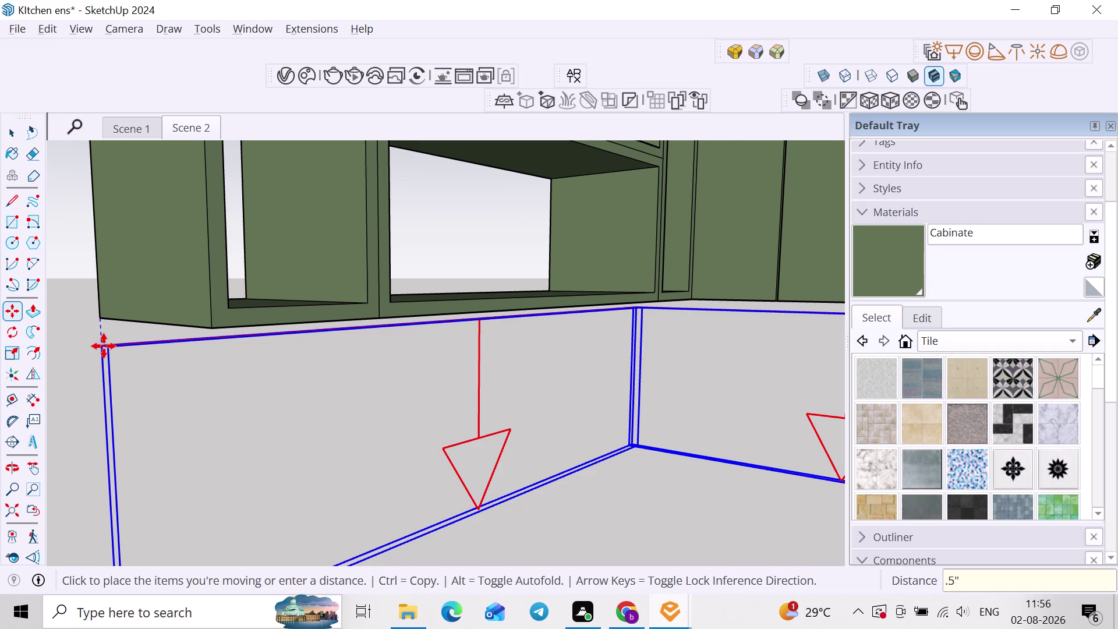
scroll(down, 3)
key(space)
click(355, 405)
click(394, 461)
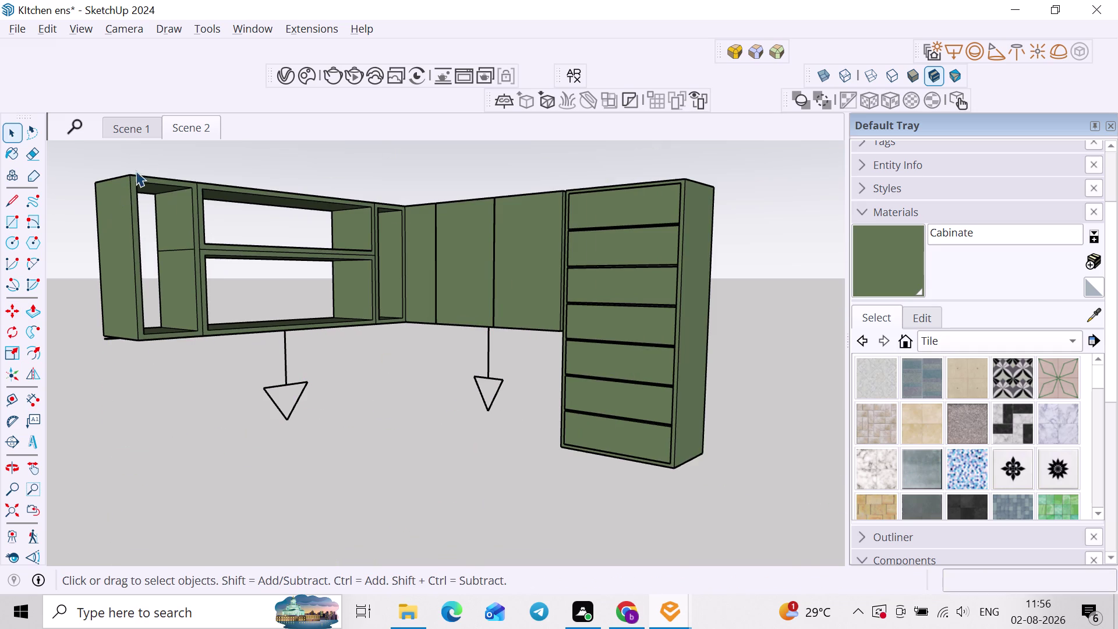
click(190, 130)
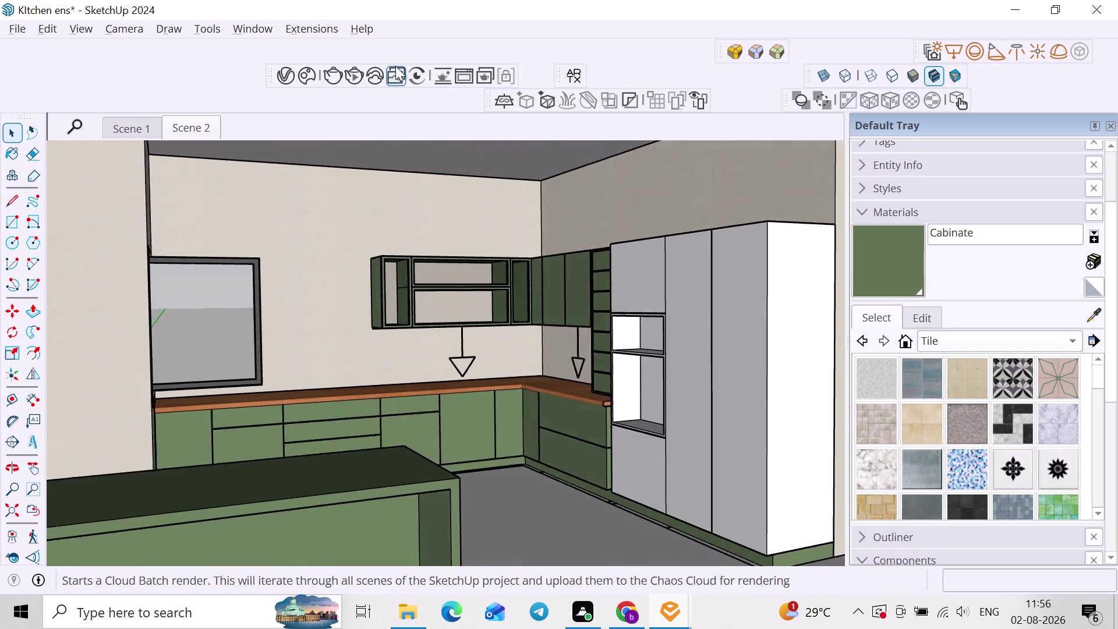
Start a V-Ray render of the kitchen view and drag the Frame Buffer window aside.
click(356, 80)
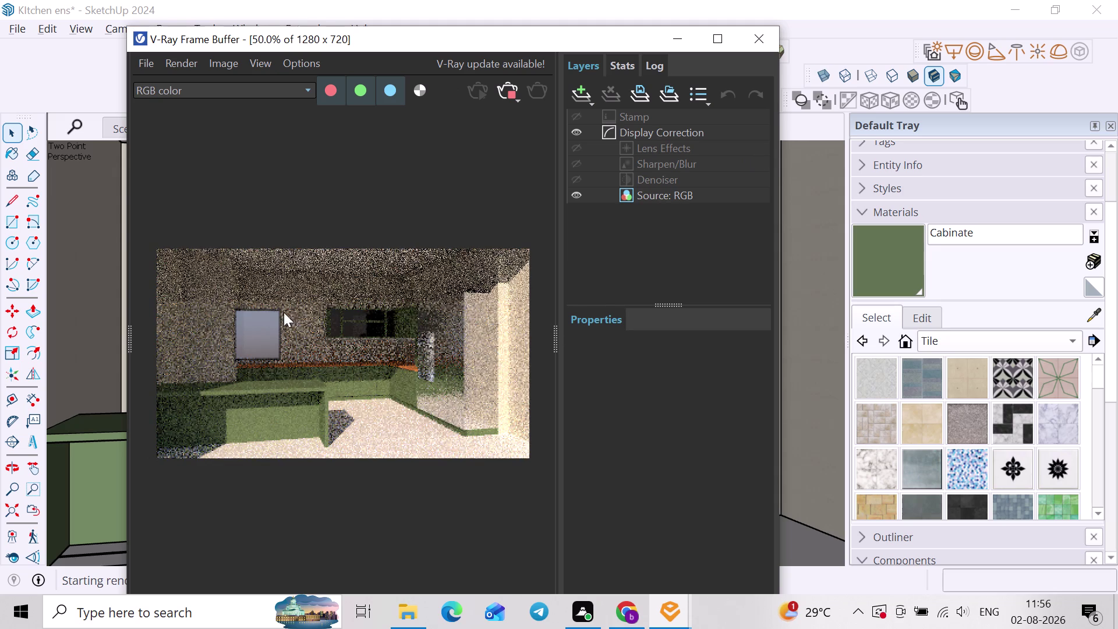
scroll(up, 3)
scroll(up, 3)
scroll(down, 3)
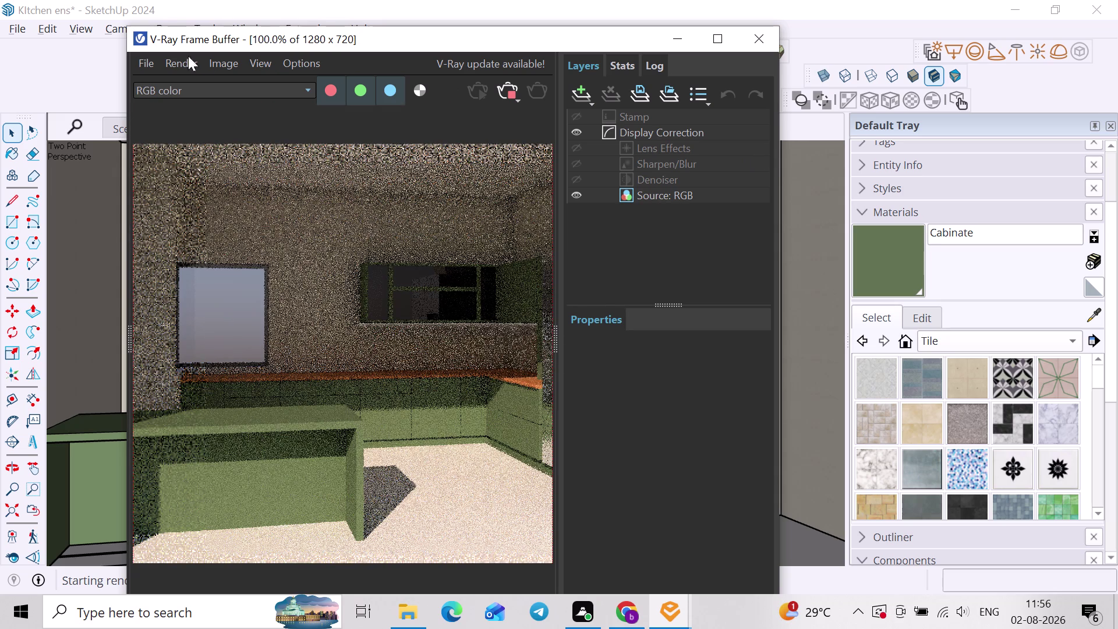
drag(489, 44, 668, 41)
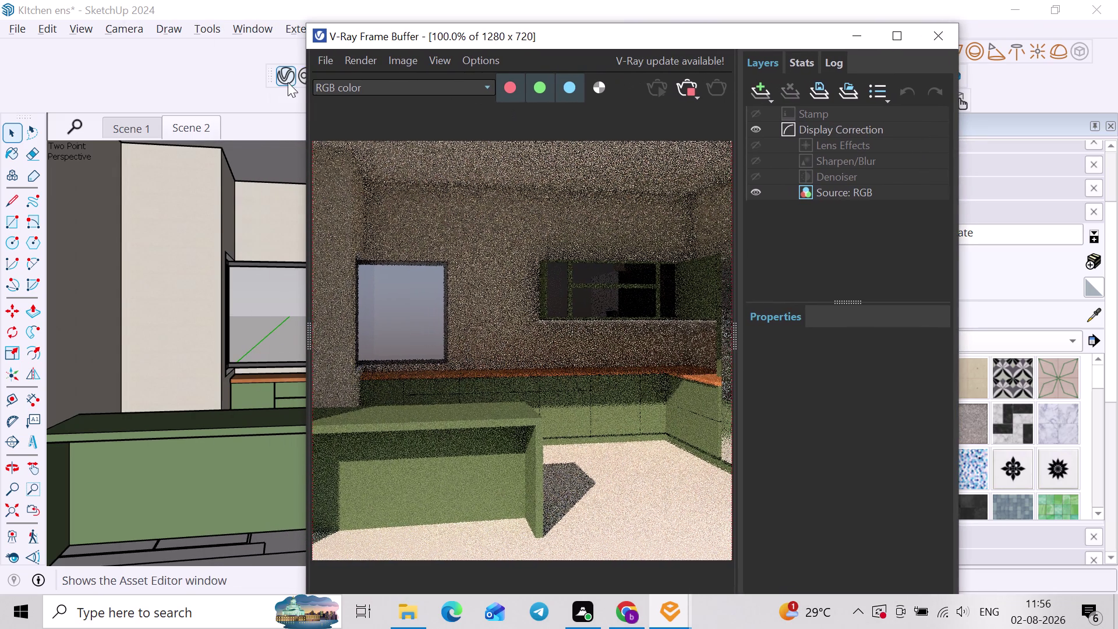
Set the SunLight intensity to 0 in the V-Ray Asset Editor.
click(284, 81)
click(416, 60)
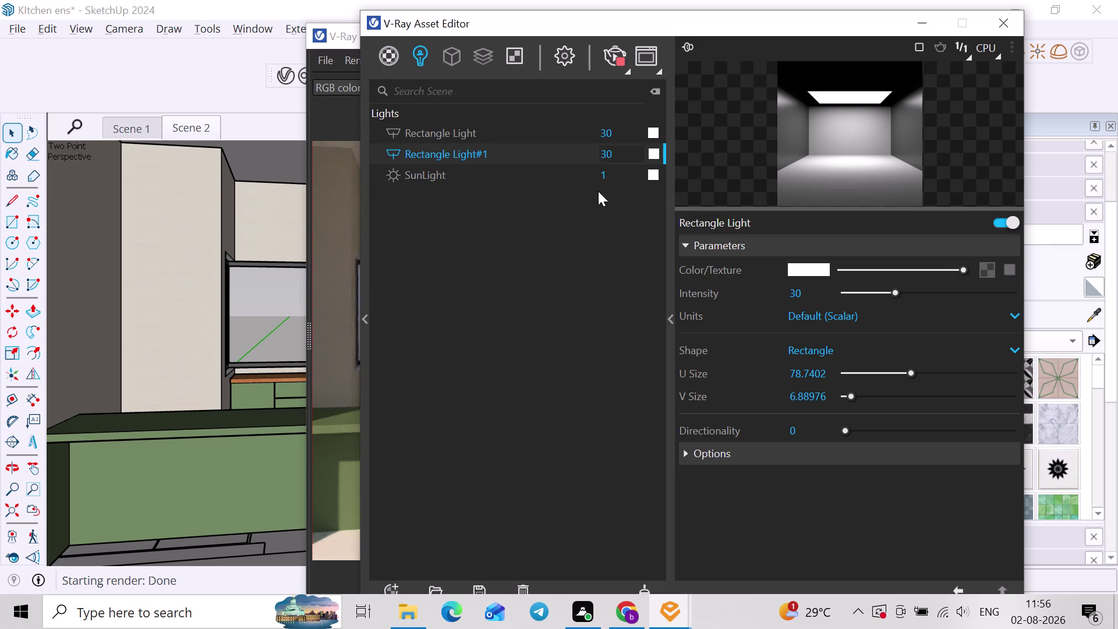
drag(621, 180, 573, 179)
key(0)
key(Return)
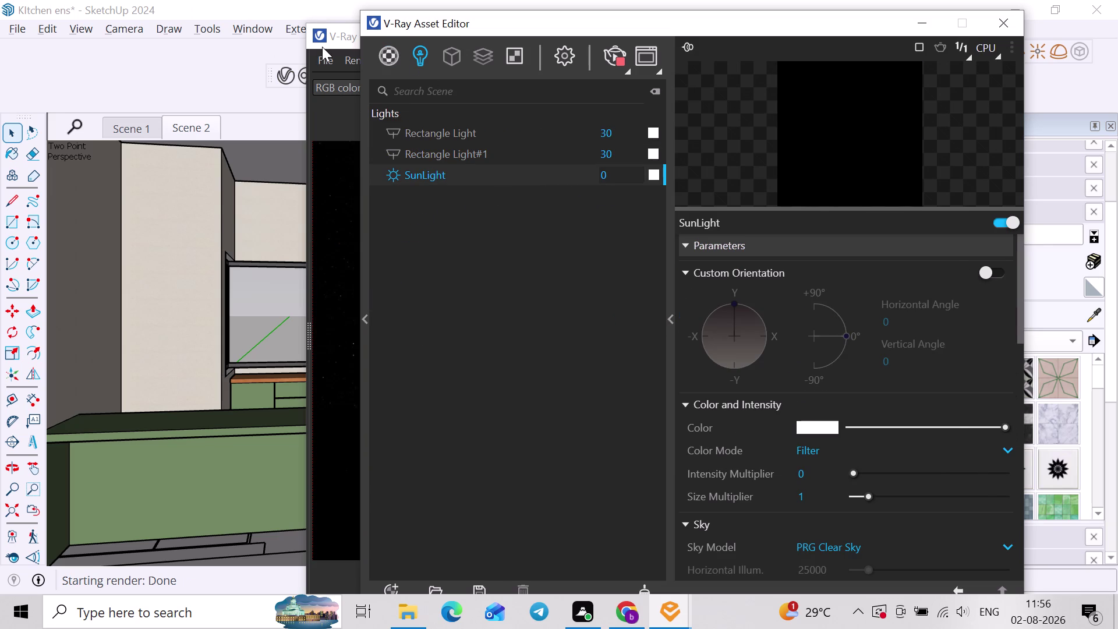
Resize and reposition the V-Ray Frame Buffer beside the light settings.
drag(334, 40, 68, 0)
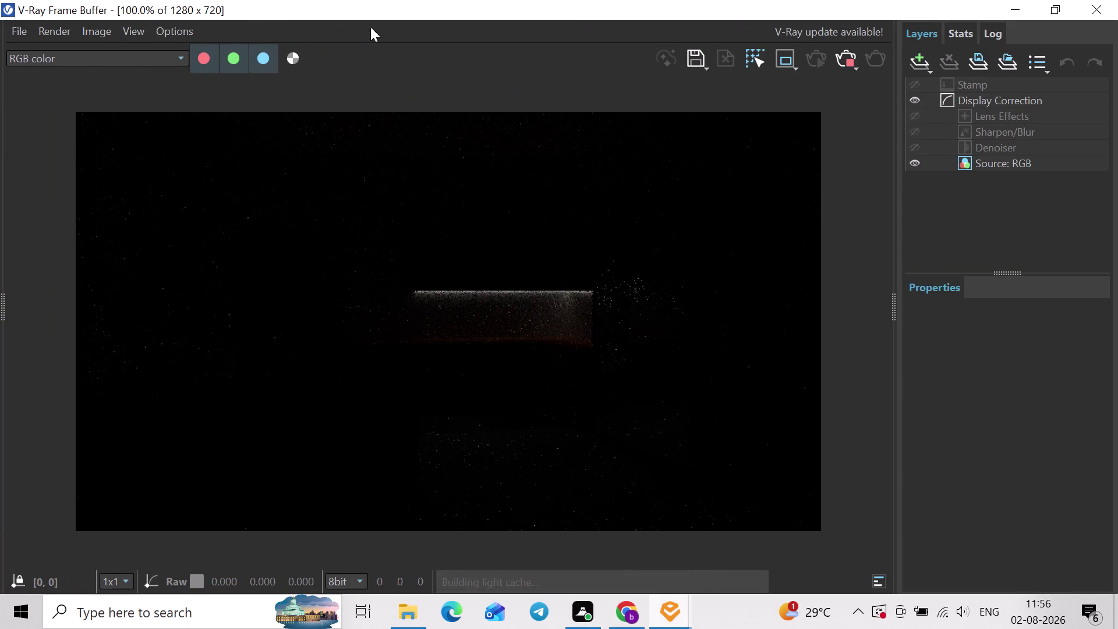
drag(387, 11, 431, 10)
drag(105, 5, 106, 7)
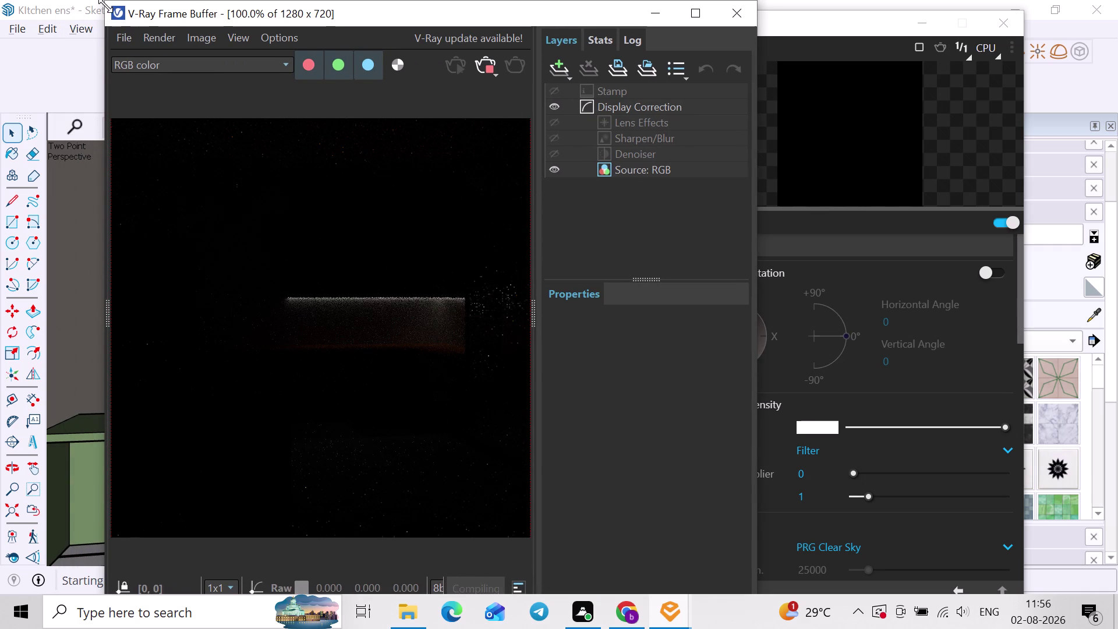
drag(105, 7, 410, 170)
drag(418, 185, 426, 161)
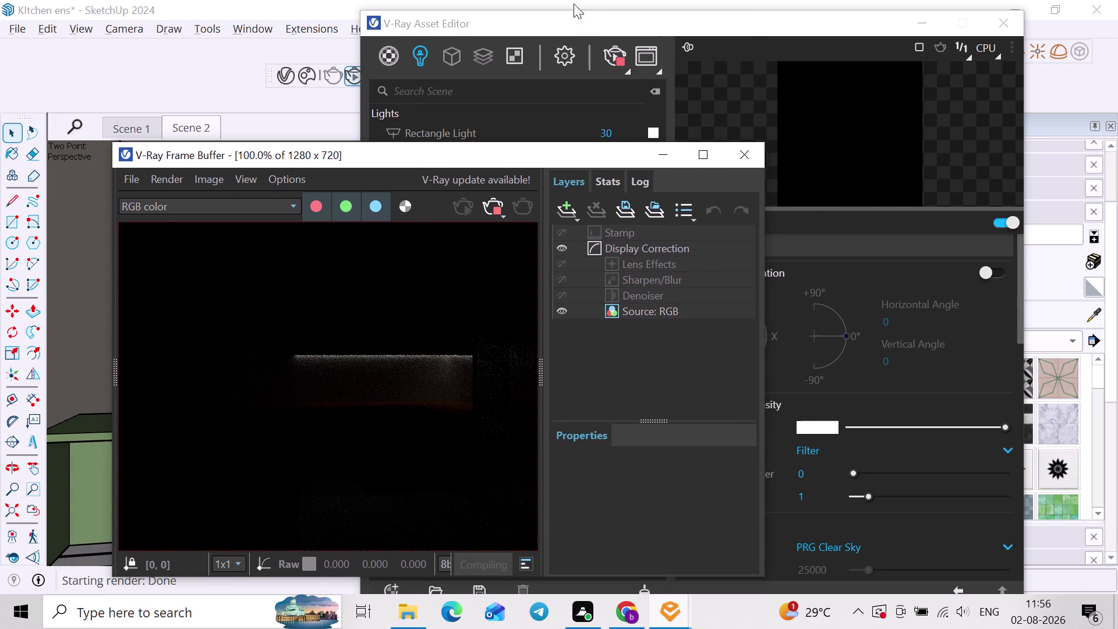
drag(574, 17, 587, 14)
Purge the unused rectangle light and set Rectangle Light#1 intensity to 150.
click(654, 589)
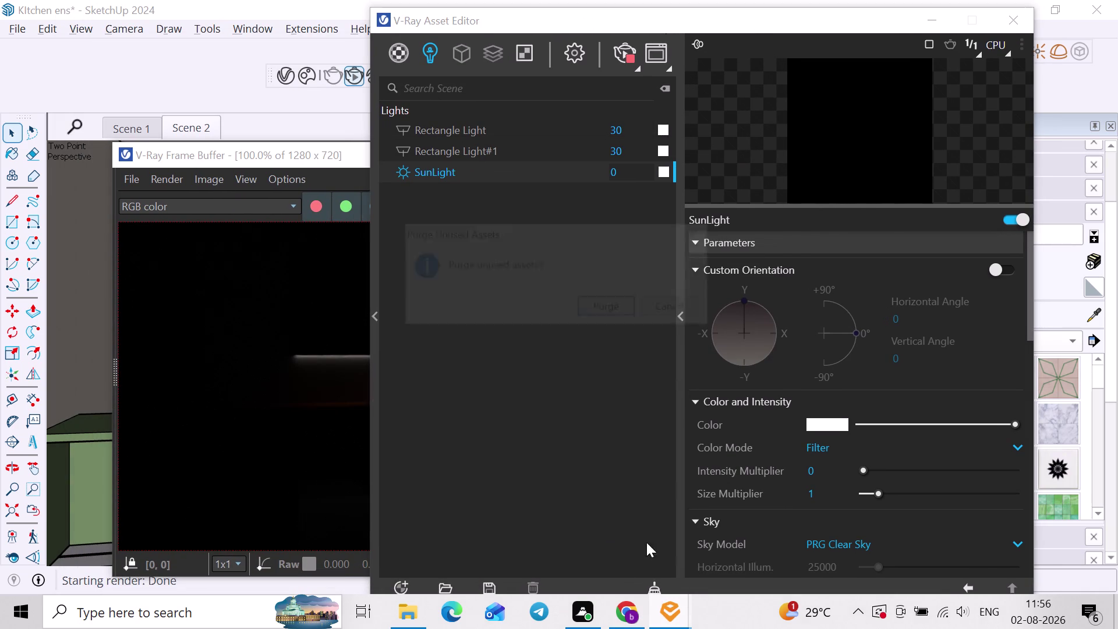
click(605, 314)
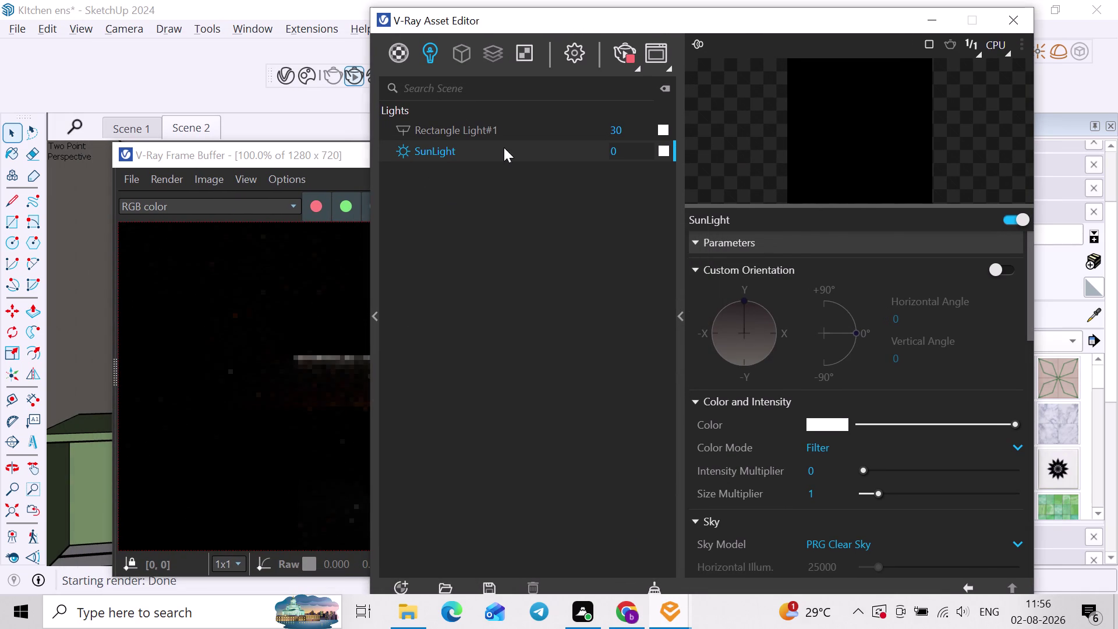
click(627, 136)
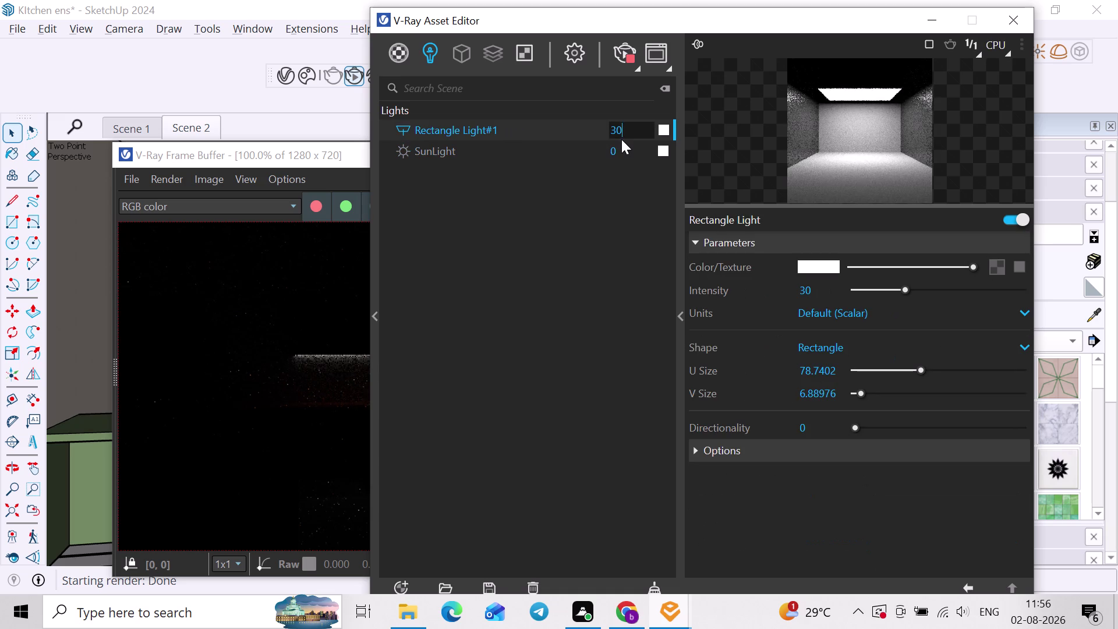
key(BackSpace)
key(BackSpace)
text(15)
key(0)
key(Return)
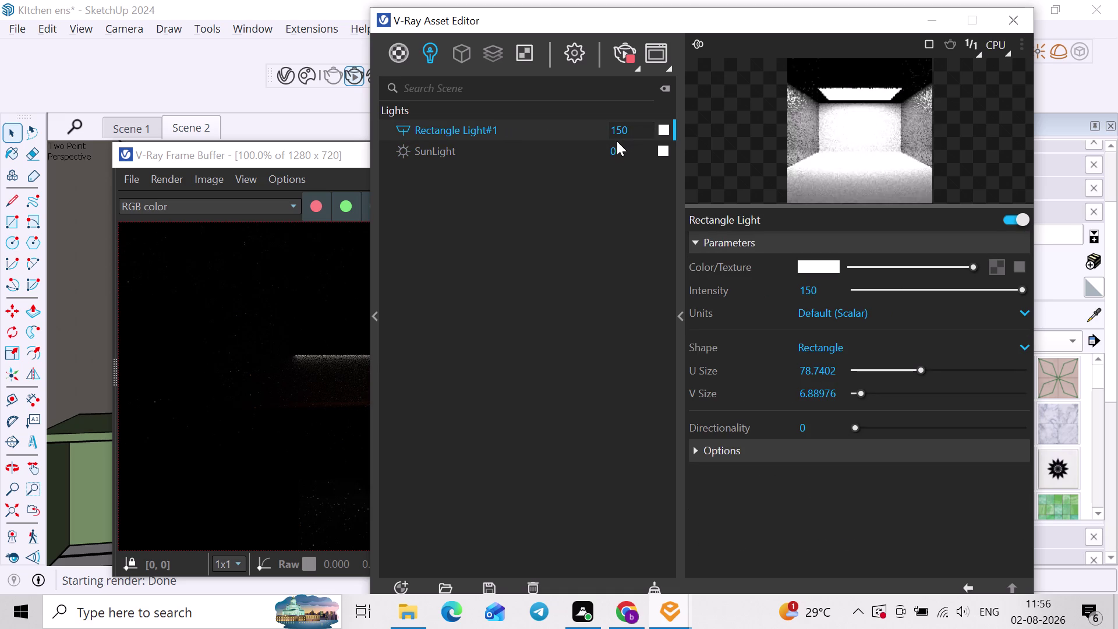
Compare the render without denoising, then close the Frame Buffer and Asset Editor.
drag(260, 152, 256, 137)
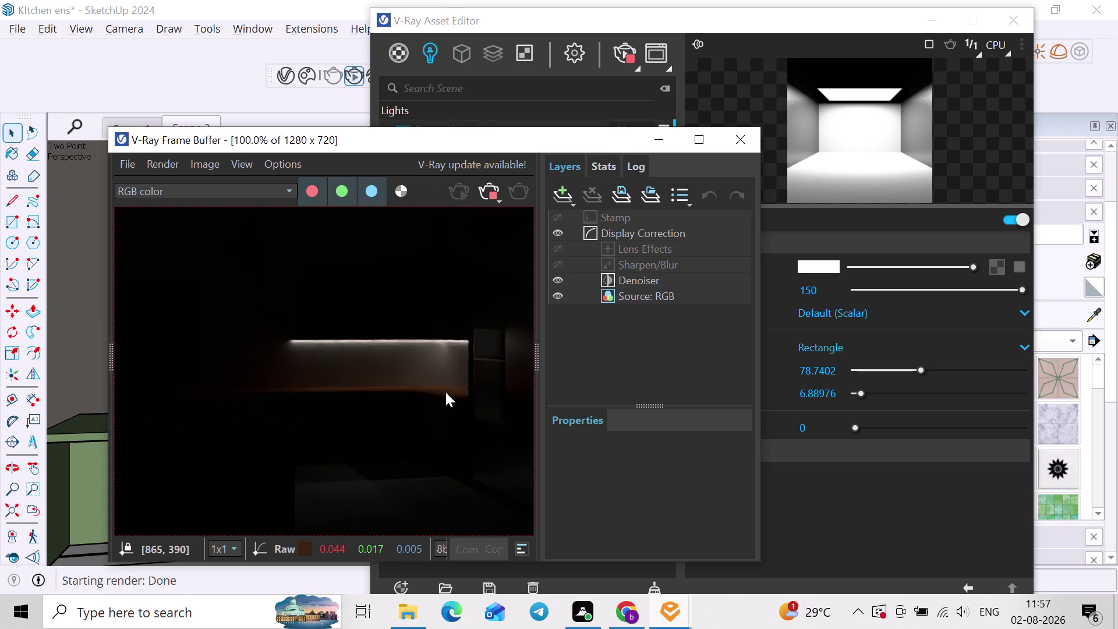
click(499, 197)
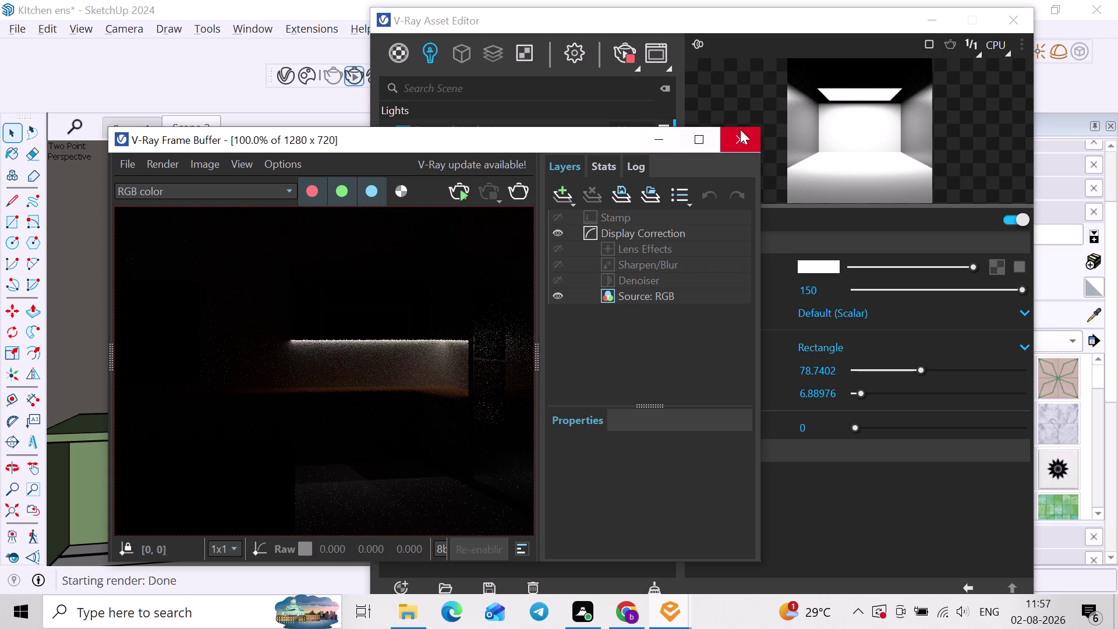
click(741, 129)
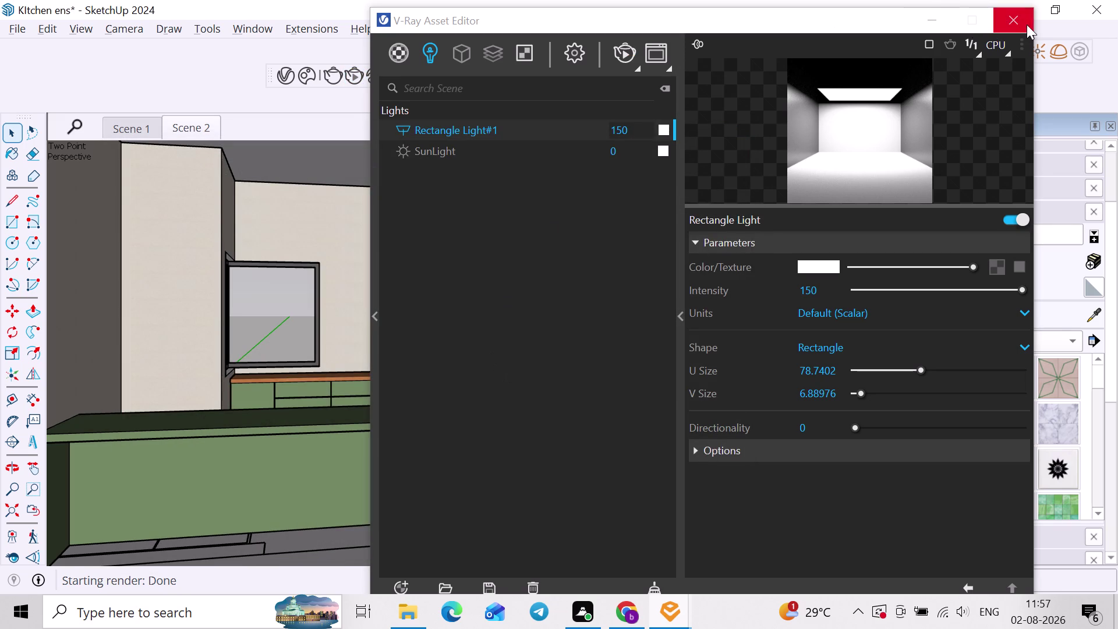
click(1027, 25)
Frame the whole kitchen box from the front and save the model with Ctrl+S.
middle_drag(681, 309, 711, 316)
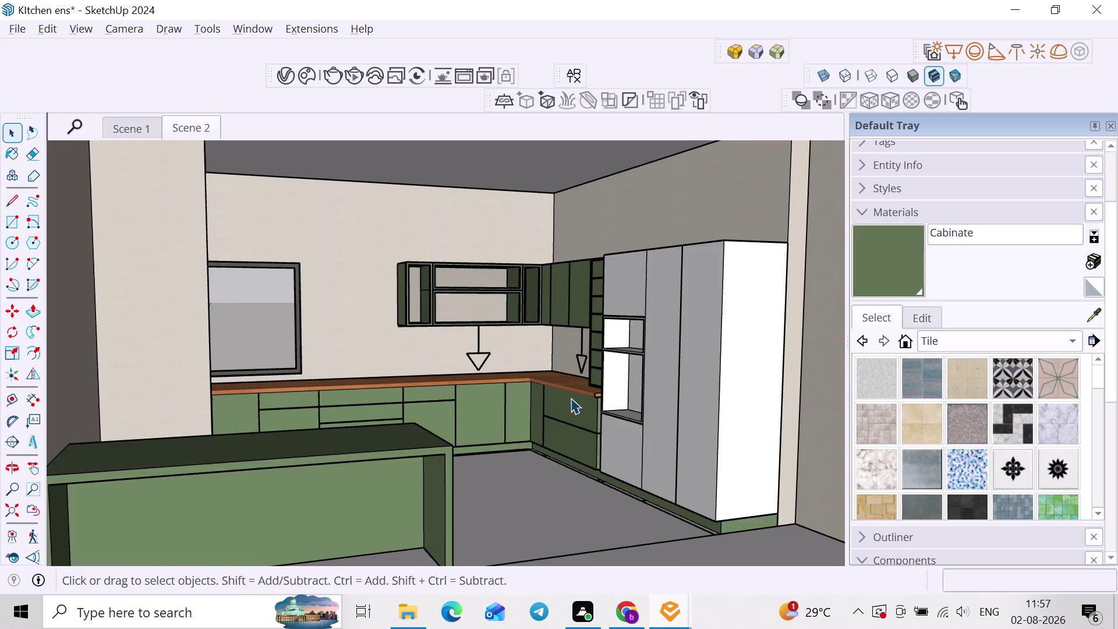
scroll(down, 3)
middle_drag(569, 398, 576, 392)
scroll(up, 3)
scroll(down, 3)
middle_drag(511, 295, 423, 320)
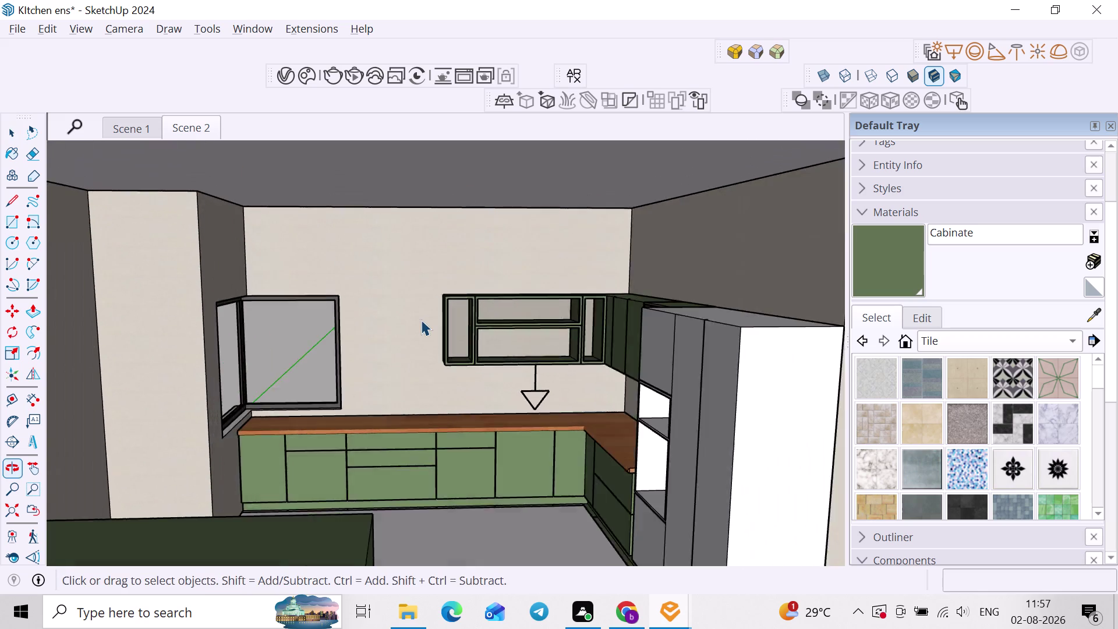
scroll(down, 3)
middle_drag(430, 327, 436, 269)
scroll(down, 3)
middle_drag(601, 291, 596, 254)
click(749, 272)
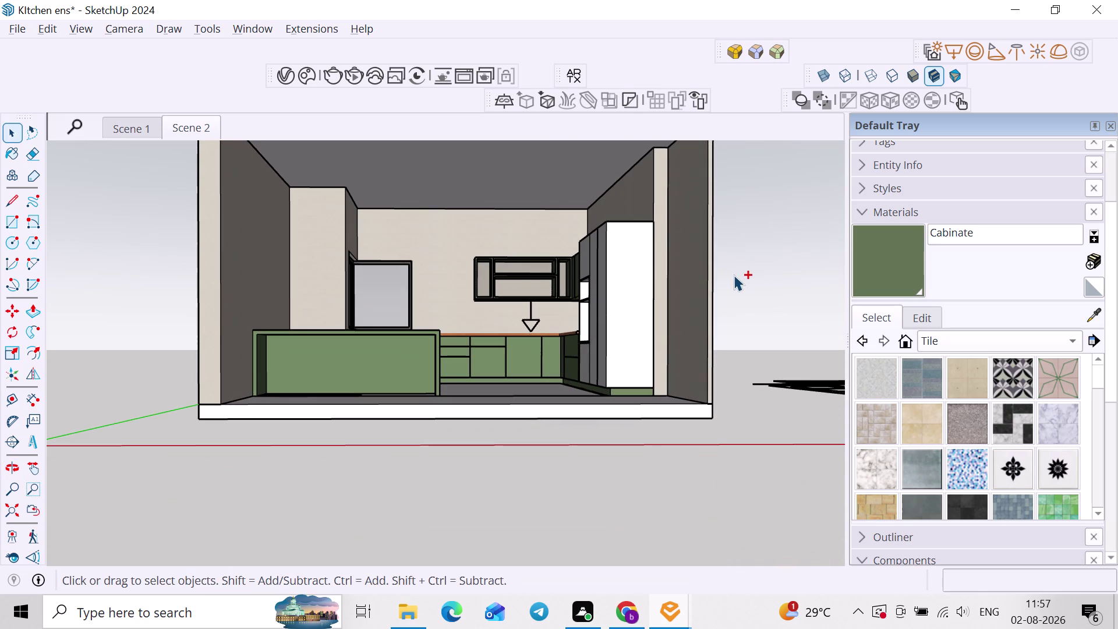
key(ctrl+s)
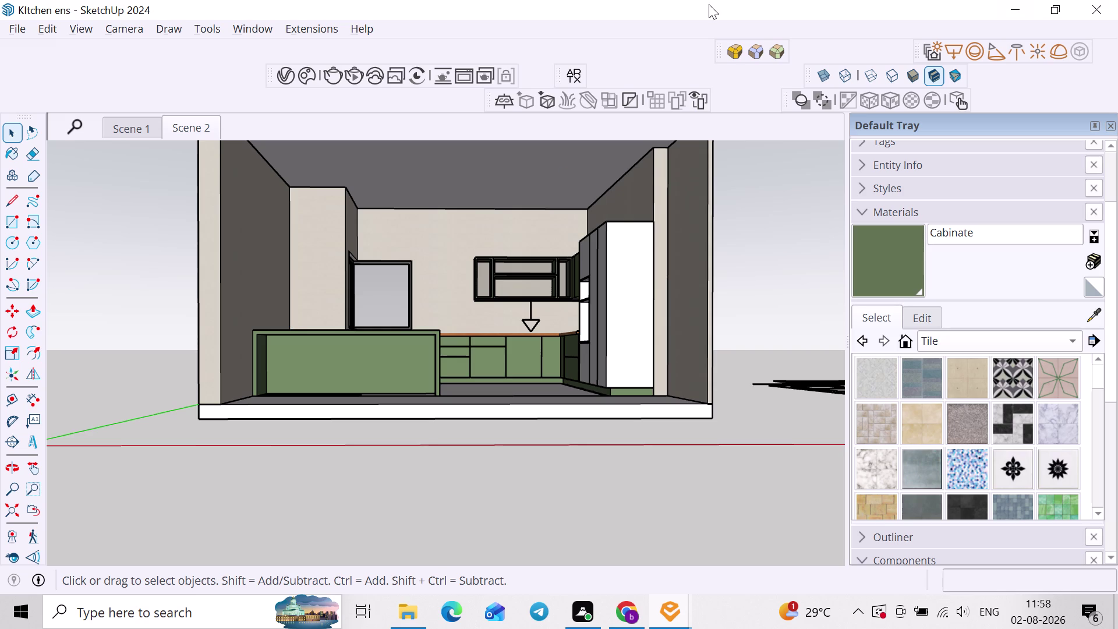
Zoom the view onto the kitchen's open front with its green cabinets and upper wall unit.
scroll(down, 3)
scroll(up, 3)
scroll(up, 3)
drag(989, 512, 1019, 625)
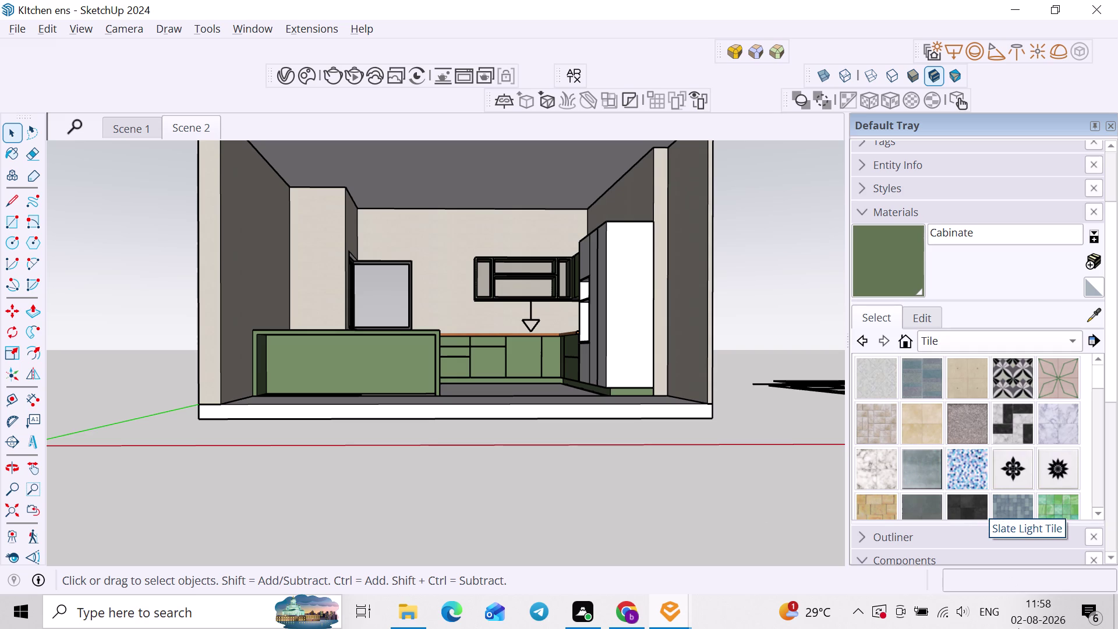
drag(1018, 625, 794, 540)
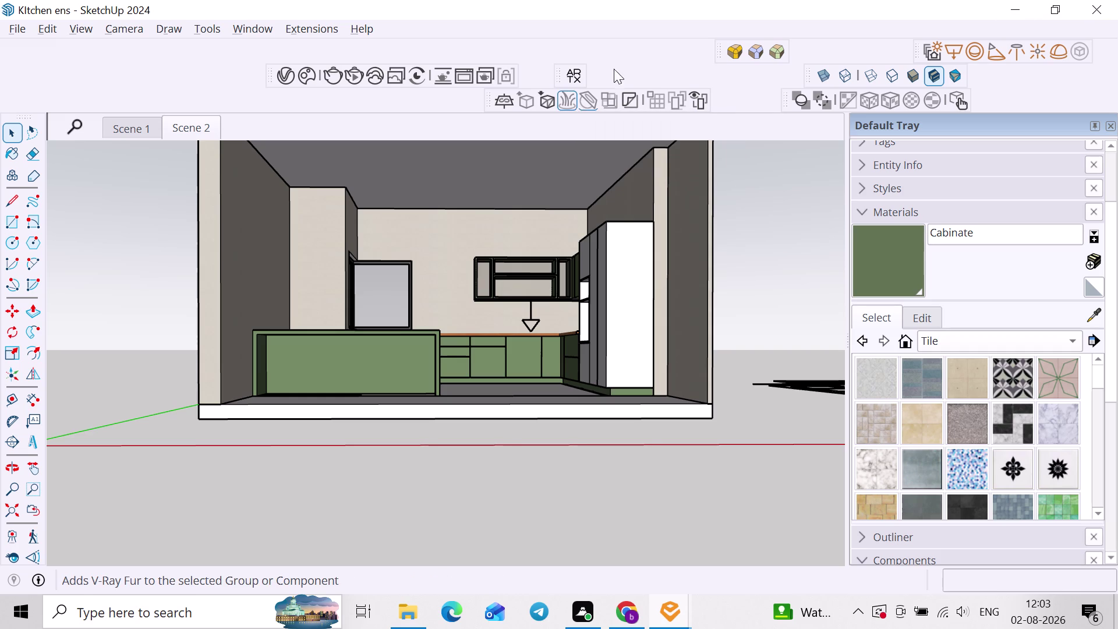
Orbit around the kitchen's exterior to inspect its outer side wall.
middle_drag(635, 271, 558, 330)
scroll(up, 3)
middle_drag(573, 337, 884, 341)
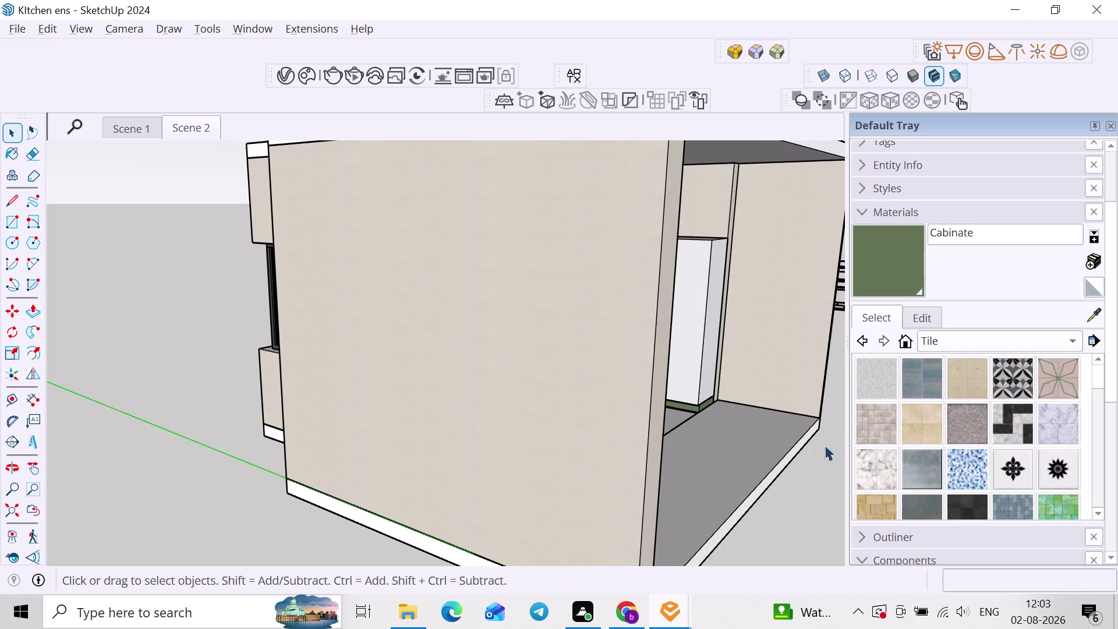
scroll(down, 3)
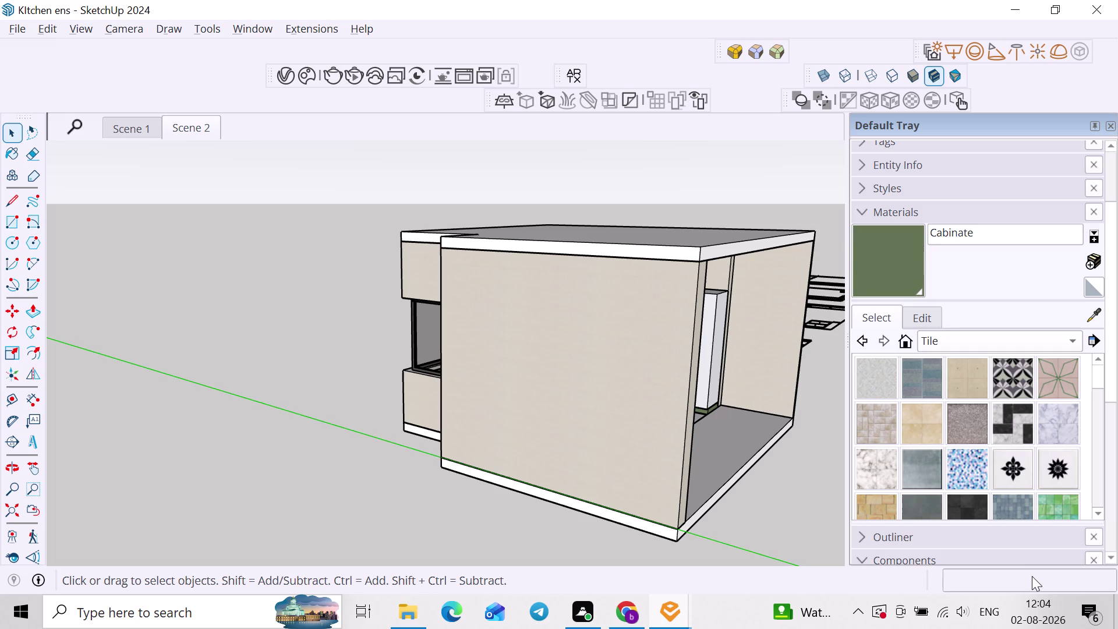
scroll(down, 3)
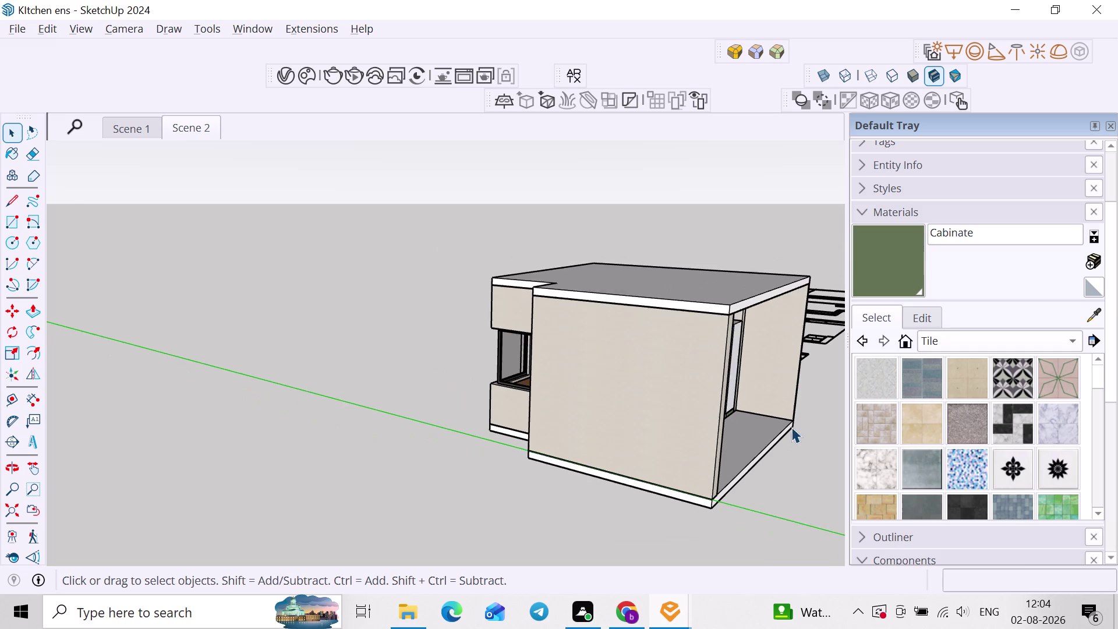